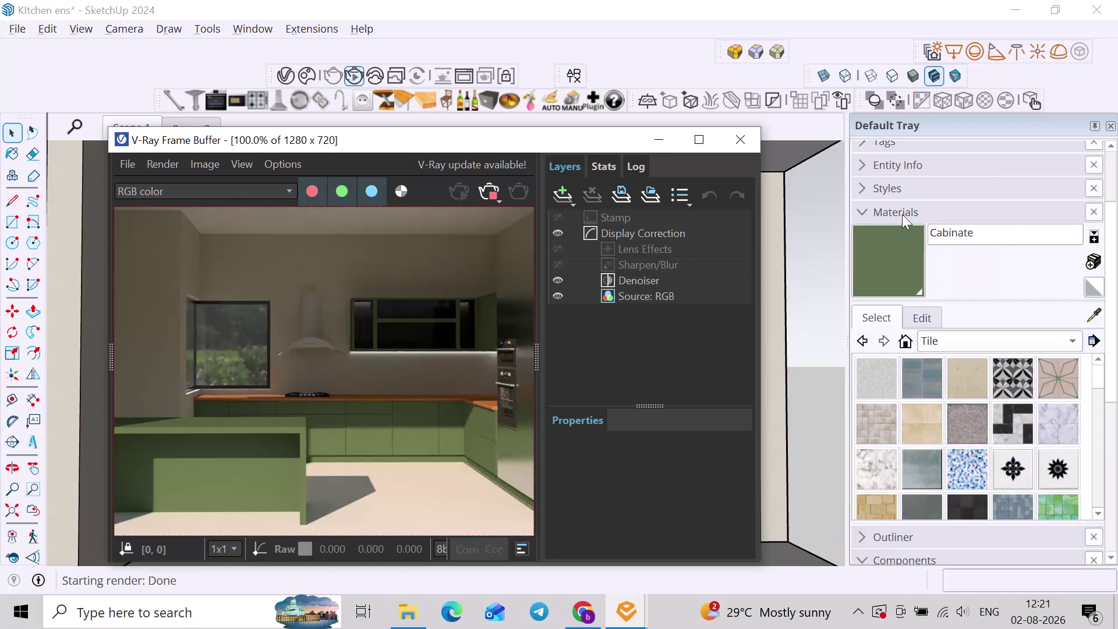
Close the V-Ray Frame Buffer and briefly check the HDRI website.
click(496, 199)
click(733, 146)
click(829, 243)
scroll(down, 3)
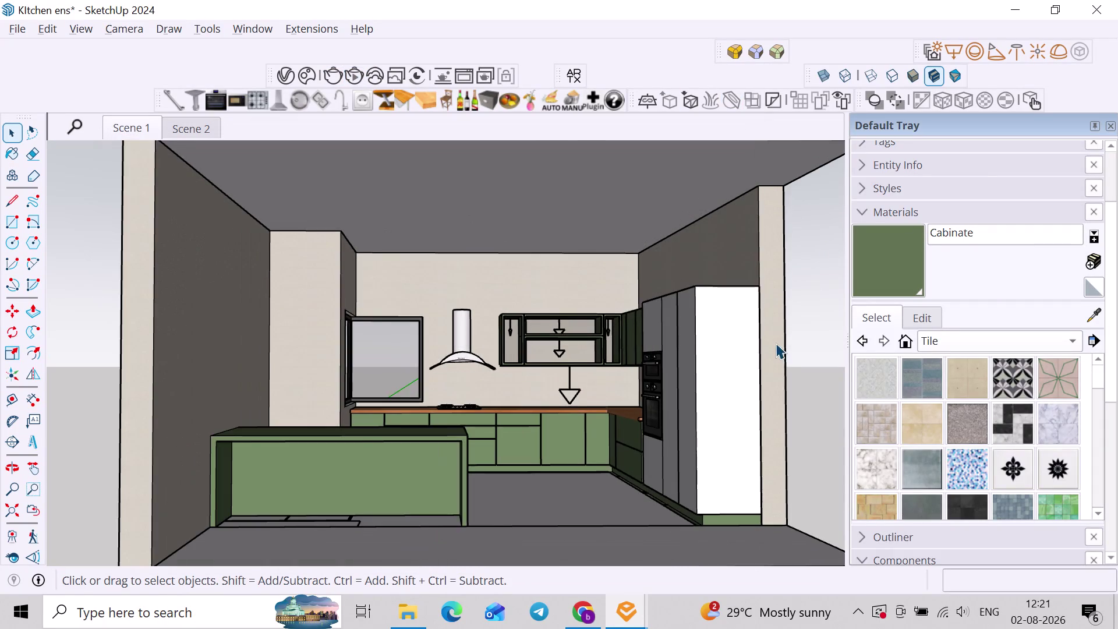
middle_drag(776, 343, 735, 360)
key(alt+Tab)
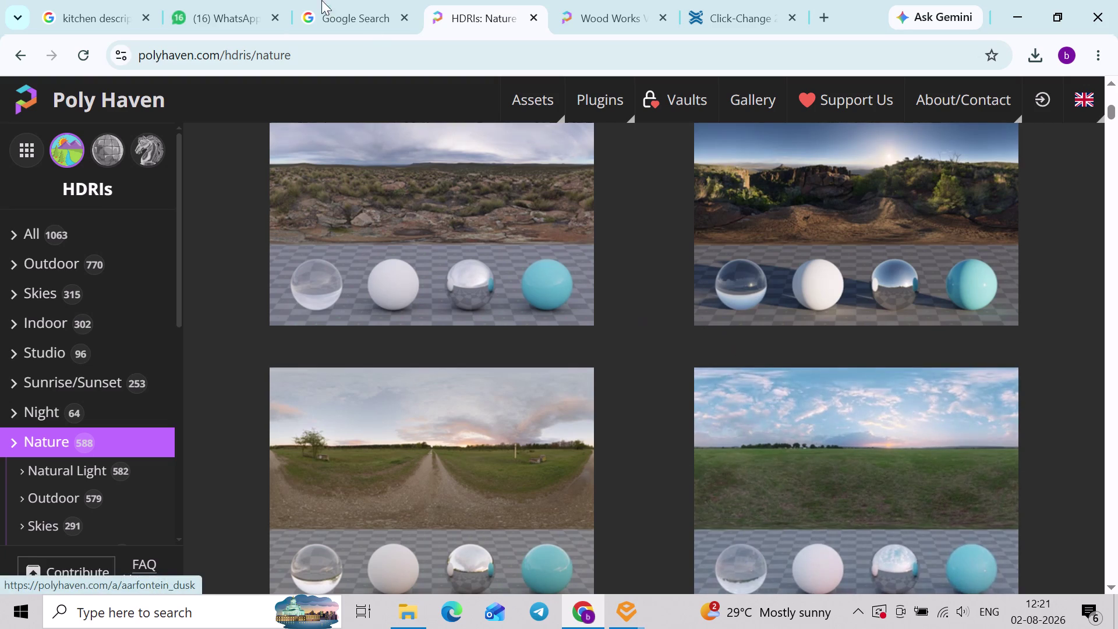
click(338, 6)
key(alt+Tab)
scroll(down, 3)
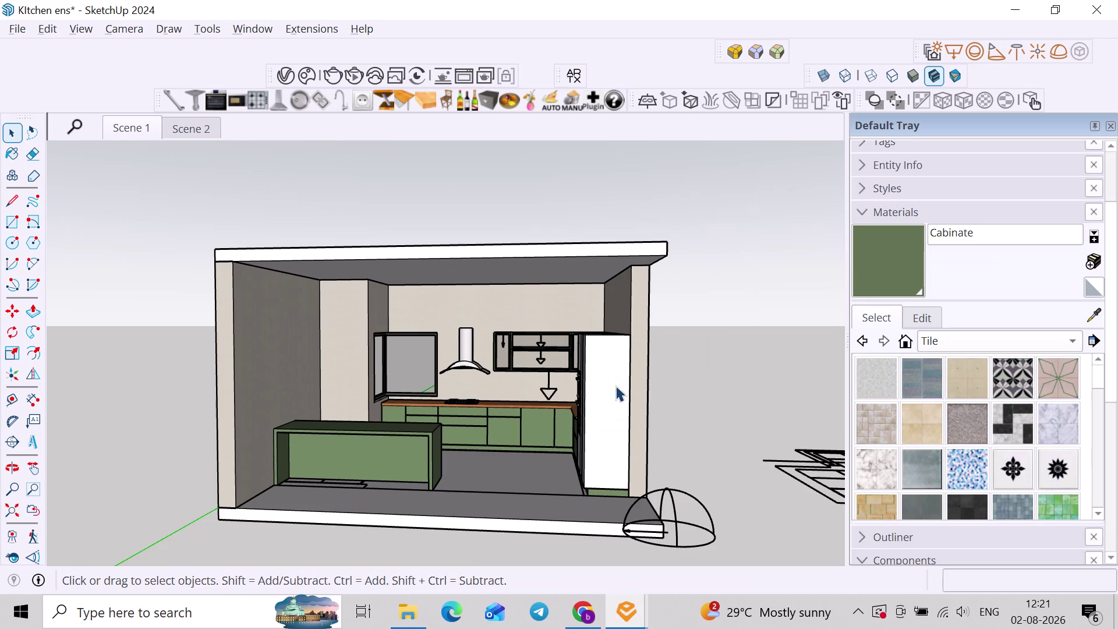
Orbit and pan to frame the whole kitchen together with the dome light.
click(717, 382)
middle_drag(717, 423, 685, 455)
scroll(up, 3)
middle_drag(648, 519, 671, 379)
scroll(up, 3)
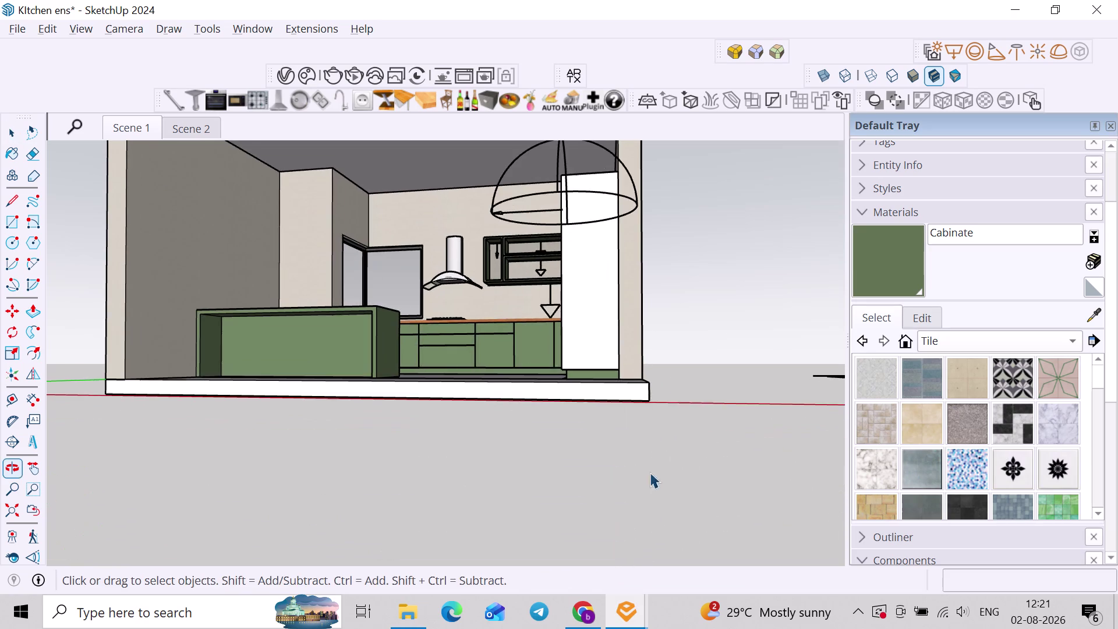
middle_drag(600, 345, 670, 417)
scroll(down, 3)
middle_drag(723, 441, 571, 375)
click(598, 432)
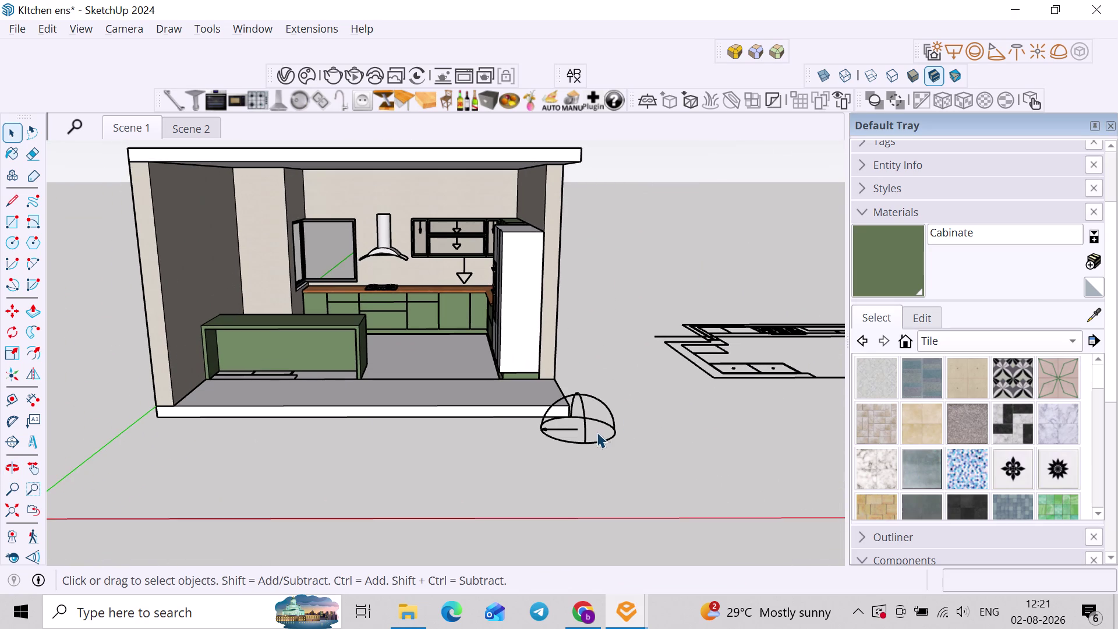
Move the dome light to the model origin, then deselect it.
click(572, 440)
key(m)
click(548, 441)
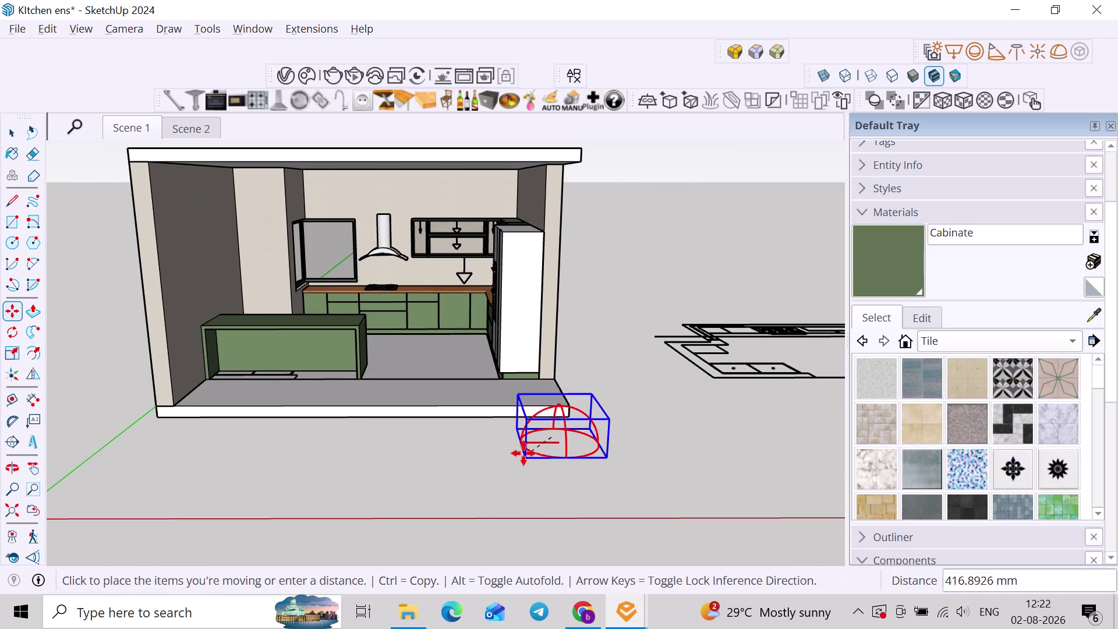
middle_drag(523, 453, 783, 356)
click(242, 431)
key(space)
click(362, 424)
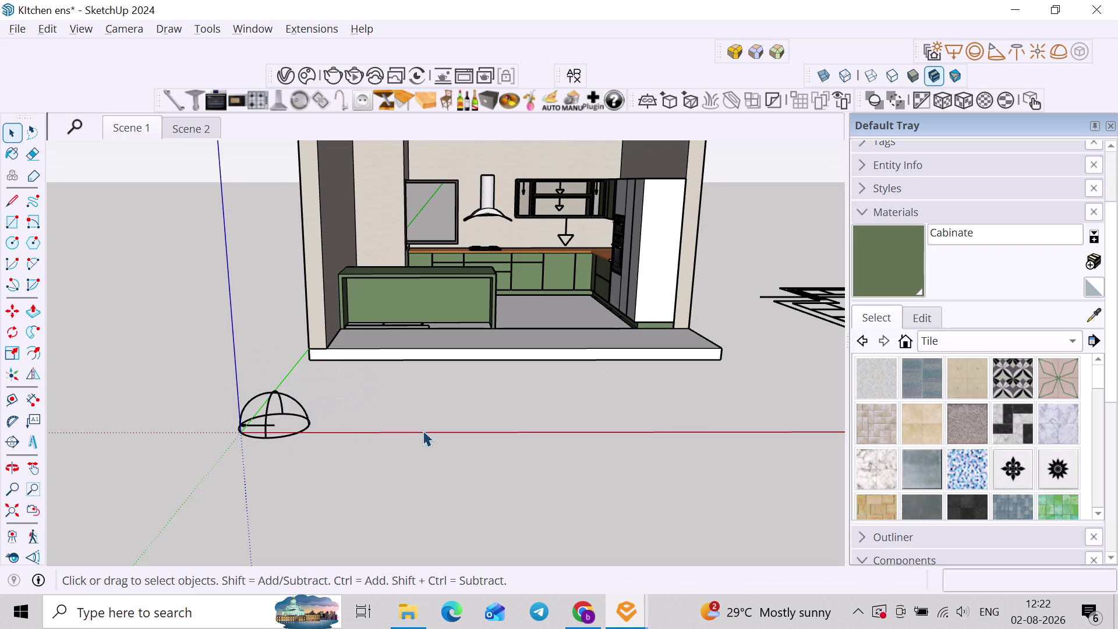
middle_drag(423, 429, 327, 378)
middle_drag(390, 382, 402, 483)
middle_drag(379, 461, 385, 475)
scroll(up, 3)
middle_drag(325, 428, 353, 425)
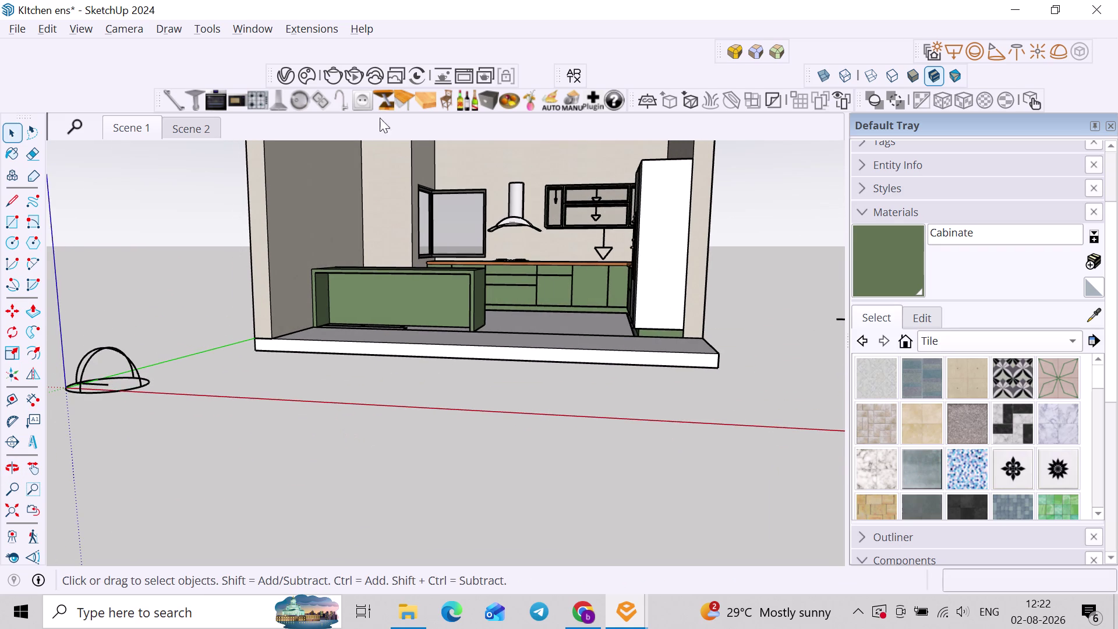
Insert a bar stool component beside the green island.
click(445, 103)
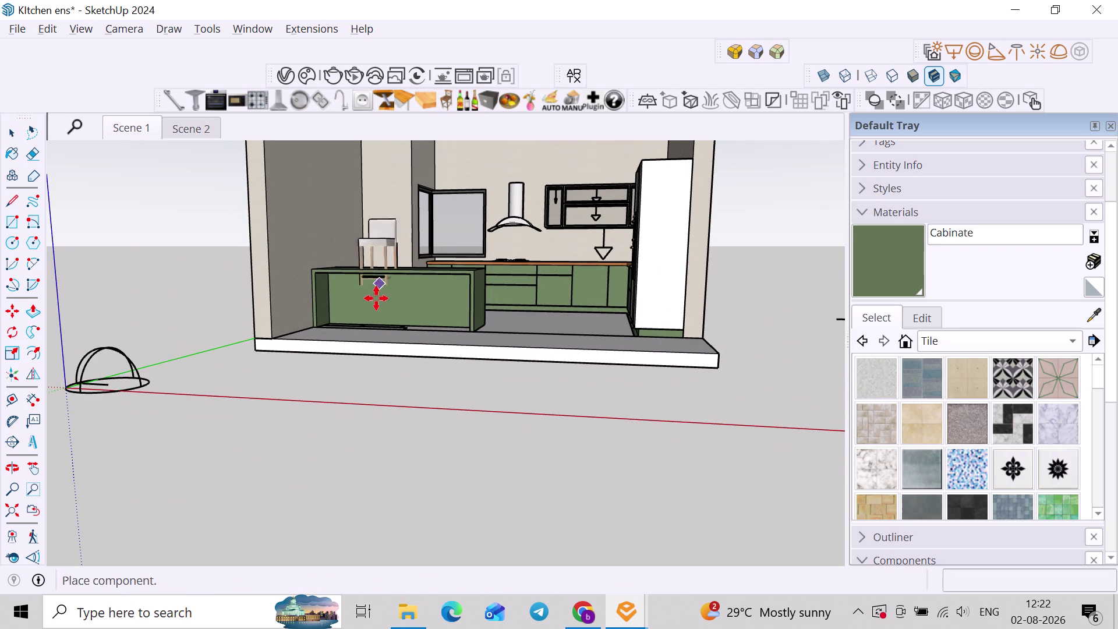
scroll(up, 3)
click(358, 337)
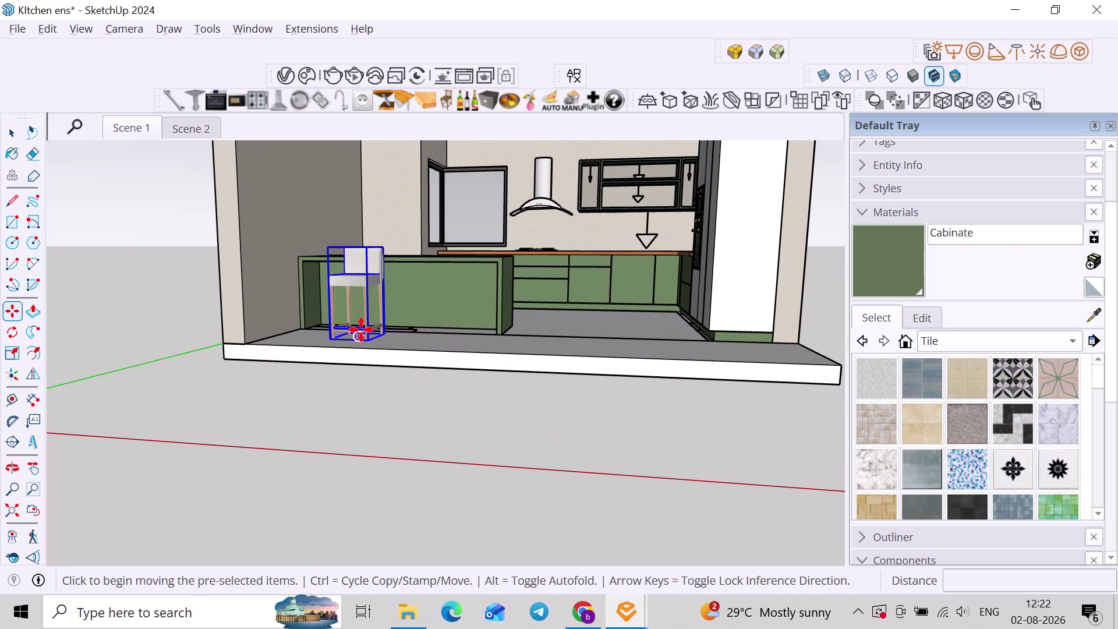
key(space)
click(443, 95)
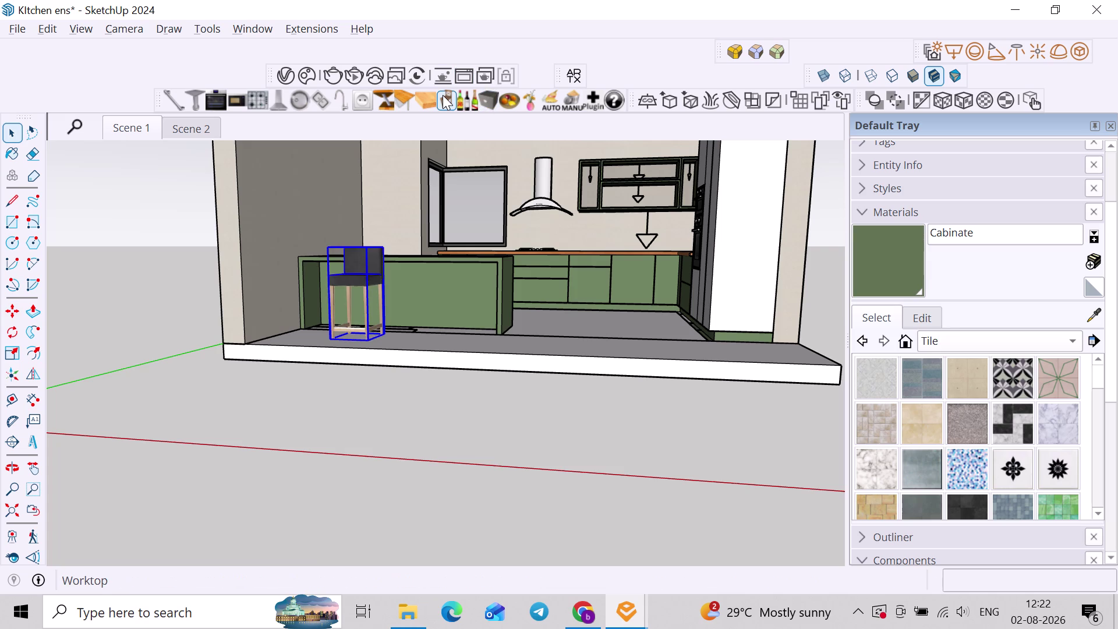
Cycle through stool designs with the variation plugin until the wooden stool appears.
click(443, 95)
click(443, 95)
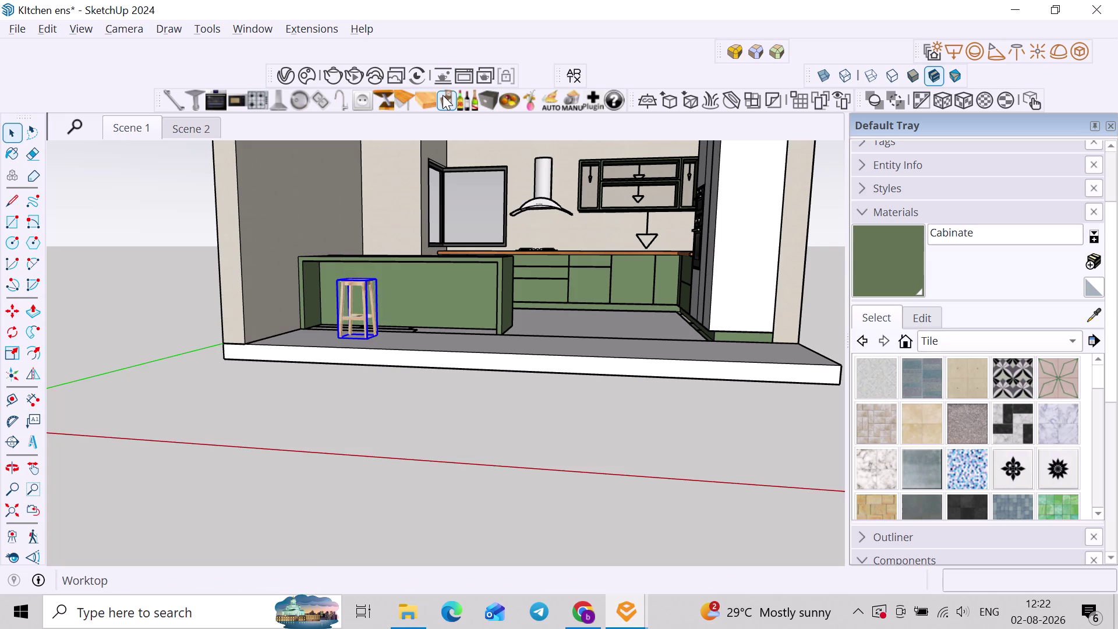
click(443, 95)
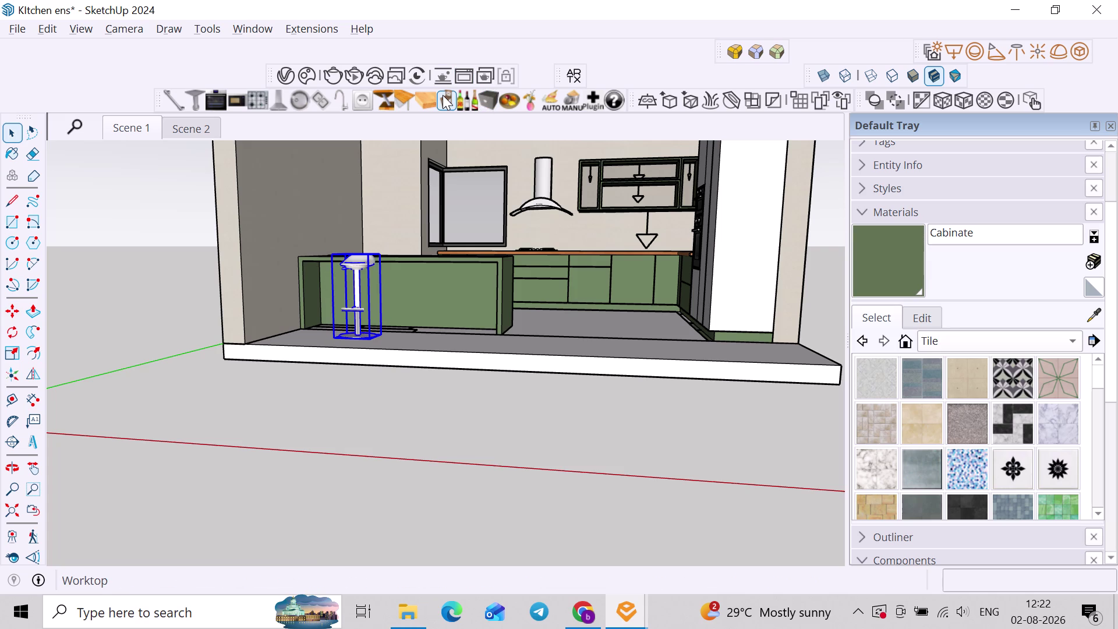
click(443, 95)
click(442, 95)
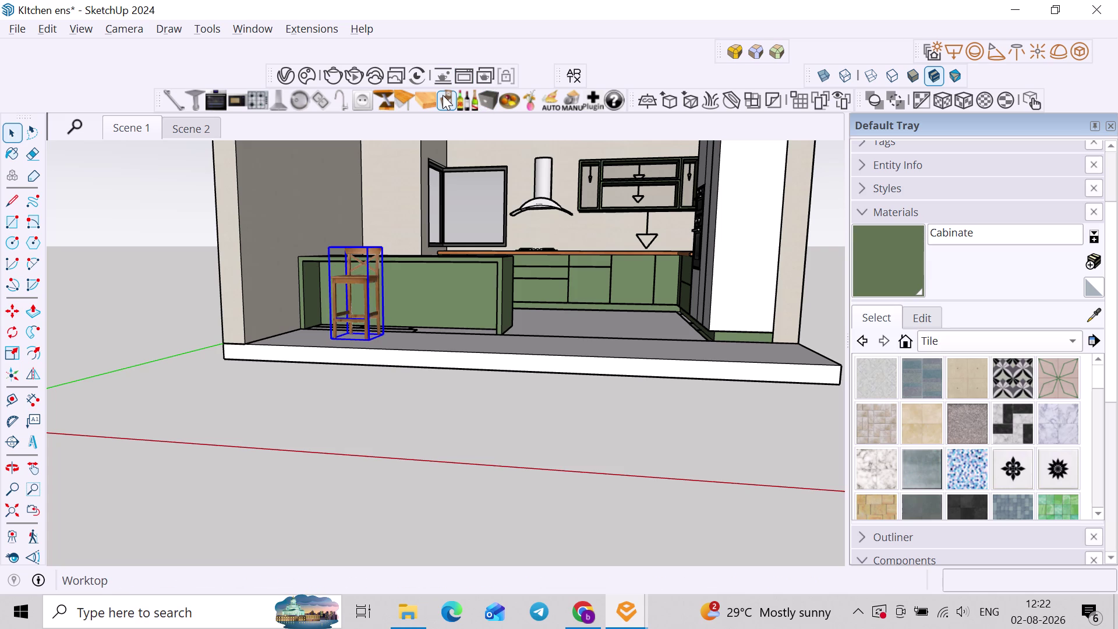
click(443, 95)
click(442, 95)
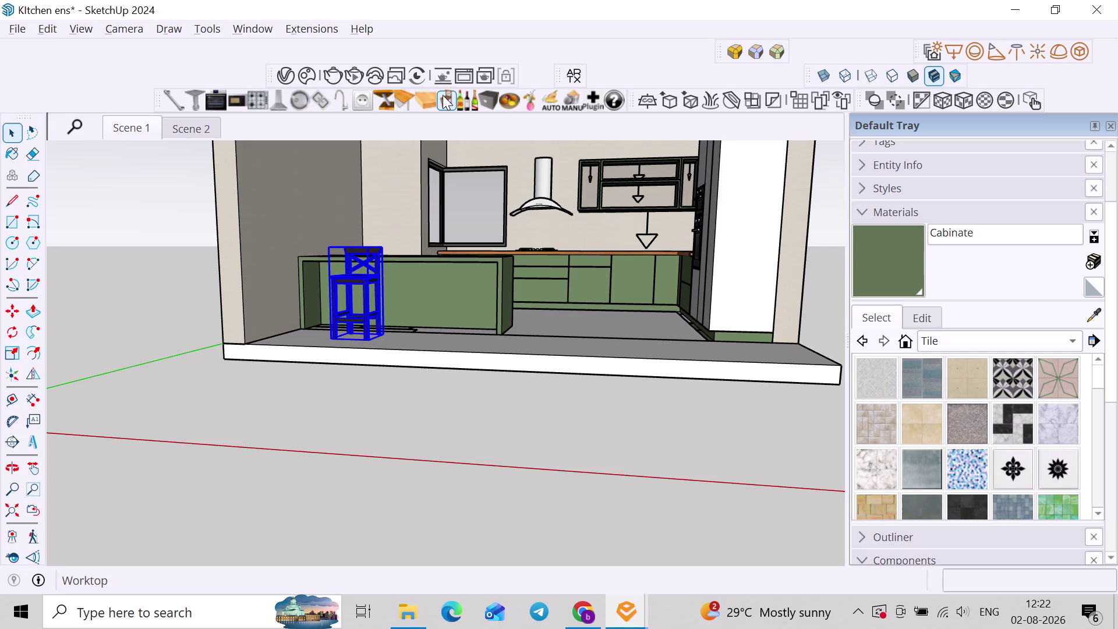
click(442, 95)
click(443, 94)
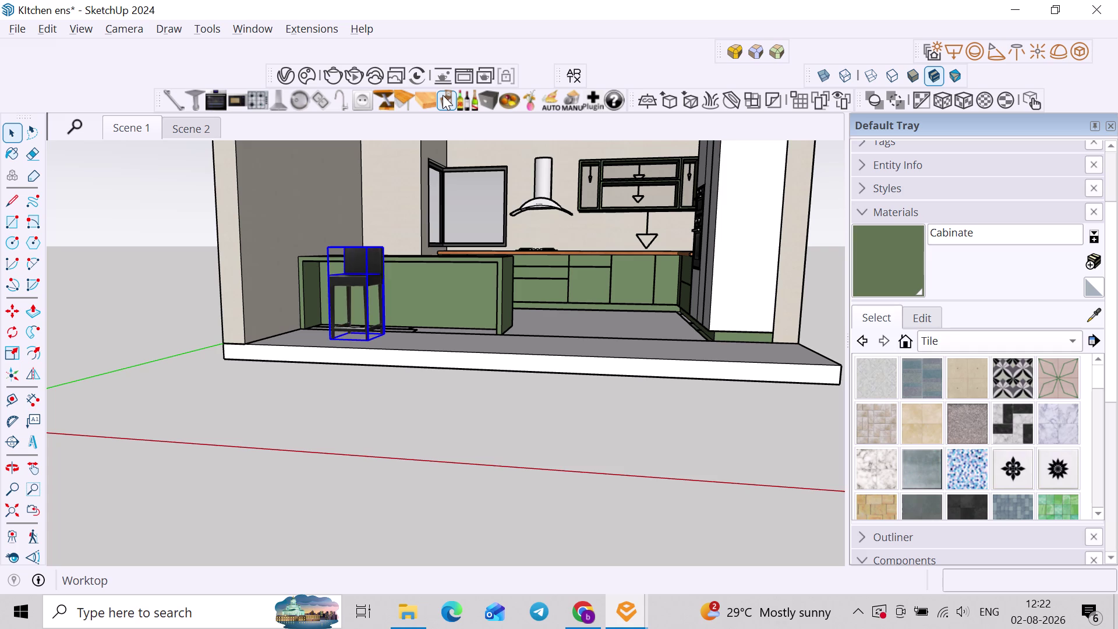
click(443, 95)
click(442, 95)
click(443, 95)
click(443, 95)
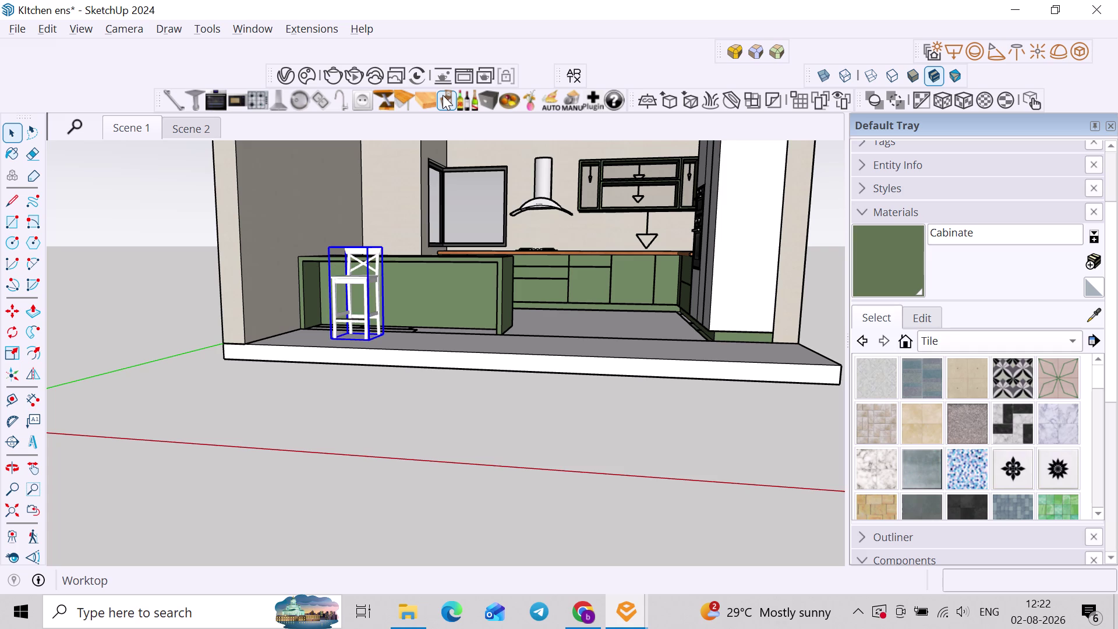
middle_drag(450, 157, 440, 190)
scroll(up, 3)
key(space)
Zoom in on the stool and try setting a rotation pivot, then cancel.
click(144, 300)
scroll(up, 3)
click(306, 306)
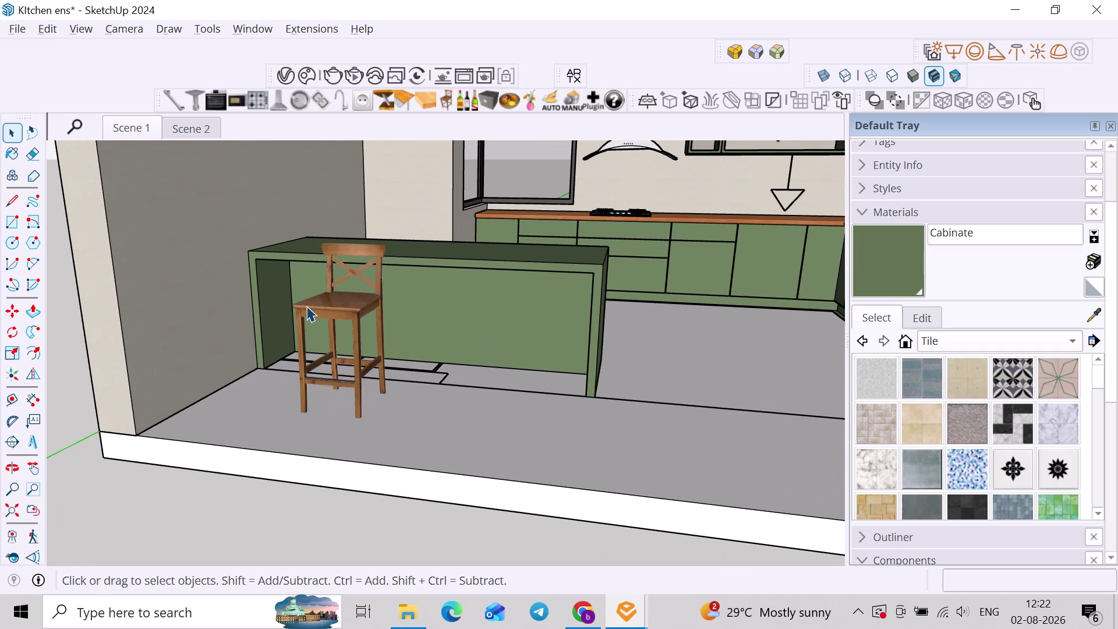
middle_drag(342, 323, 361, 341)
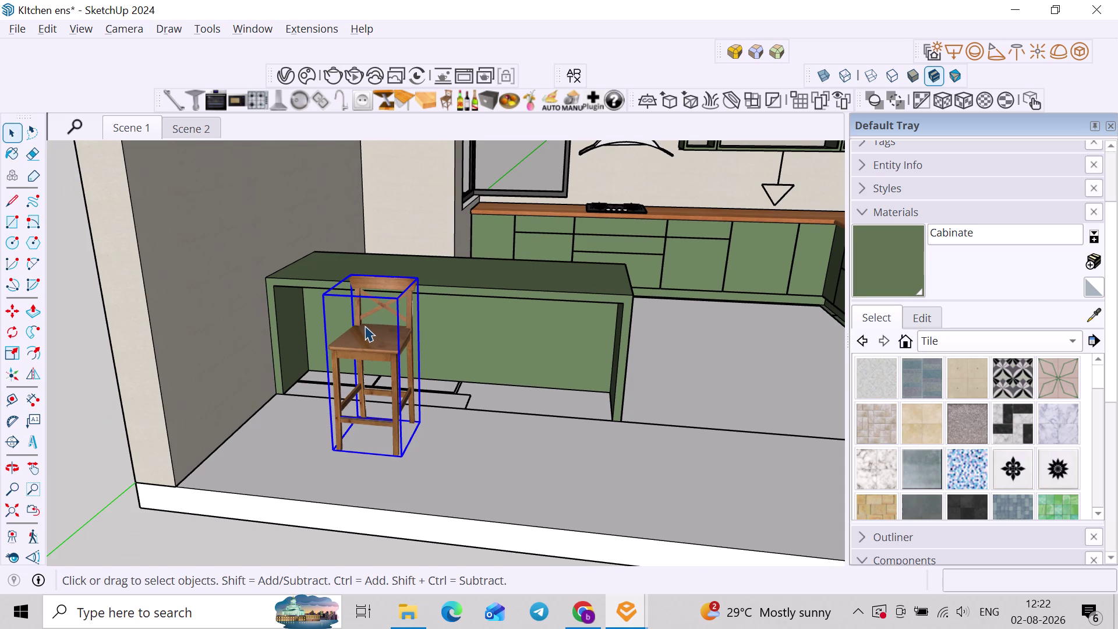
key(q)
key(Up)
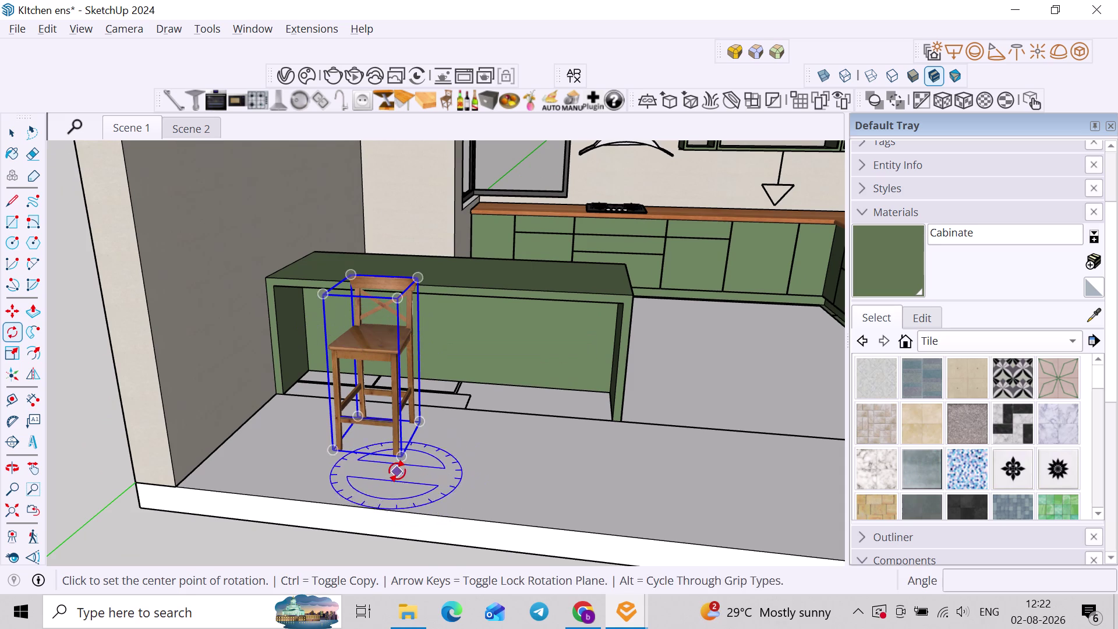
click(398, 470)
click(343, 466)
key(Escape)
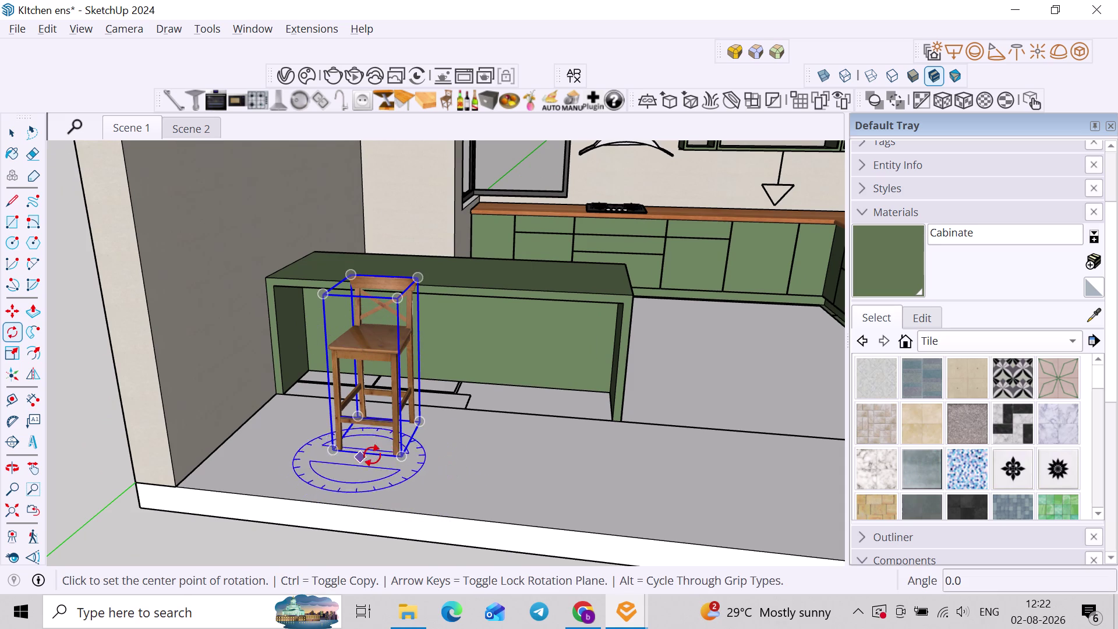
Rotate the stool 180 degrees about its base to face the island.
key(Up)
click(396, 454)
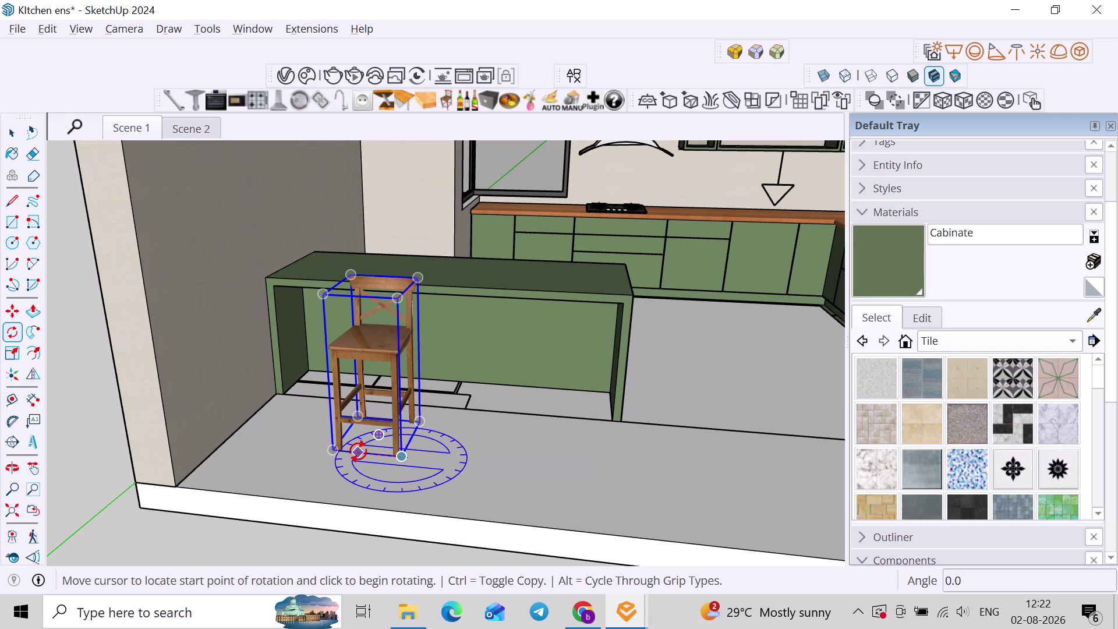
click(358, 452)
key(1)
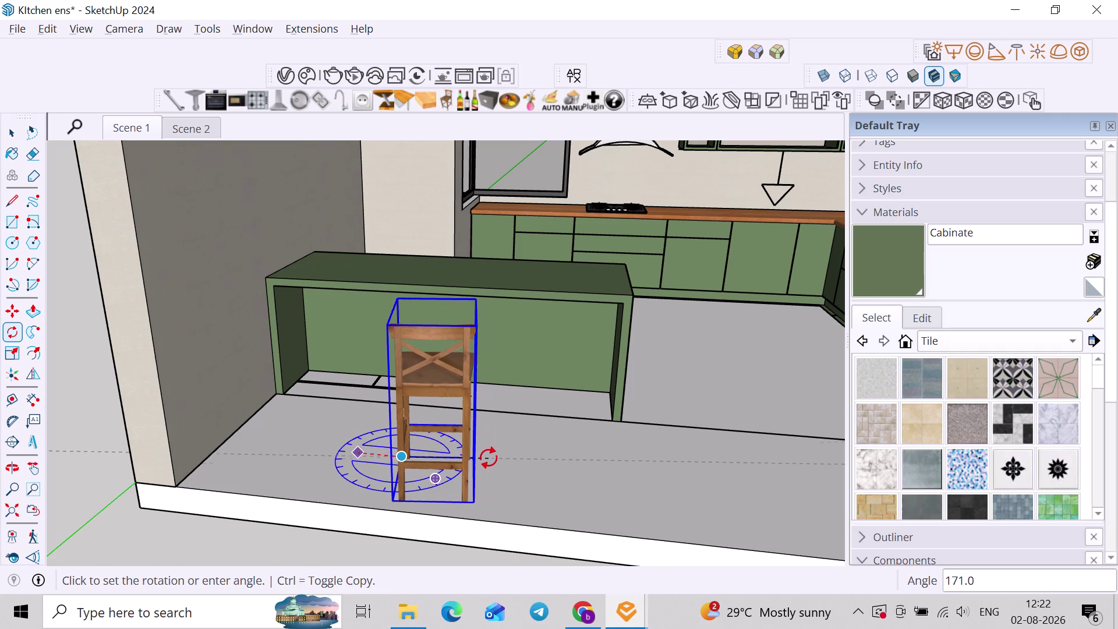
key(8)
key(0)
key(Return)
key(space)
scroll(up, 3)
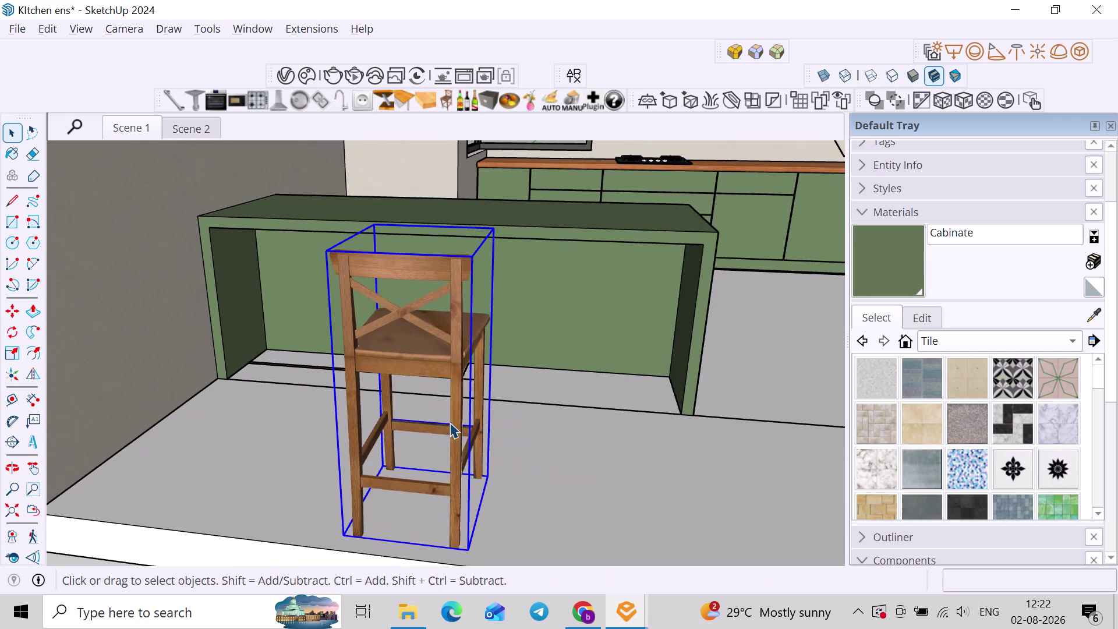
middle_drag(450, 423, 406, 427)
scroll(up, 3)
Move the stool to the island's left end.
key(m)
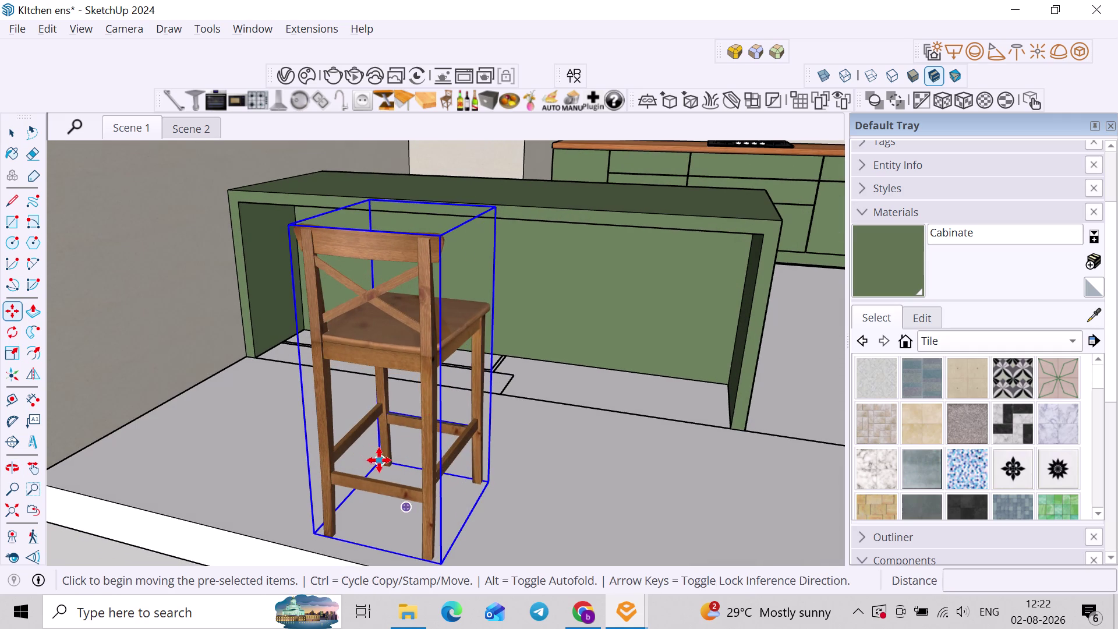
click(380, 460)
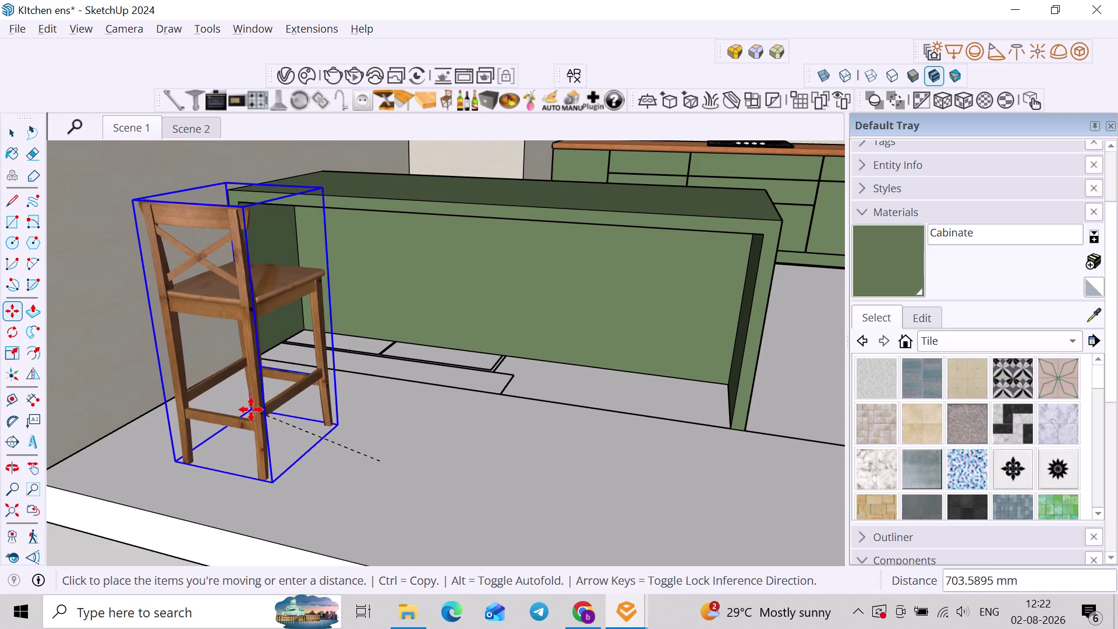
click(232, 424)
middle_drag(316, 392, 228, 419)
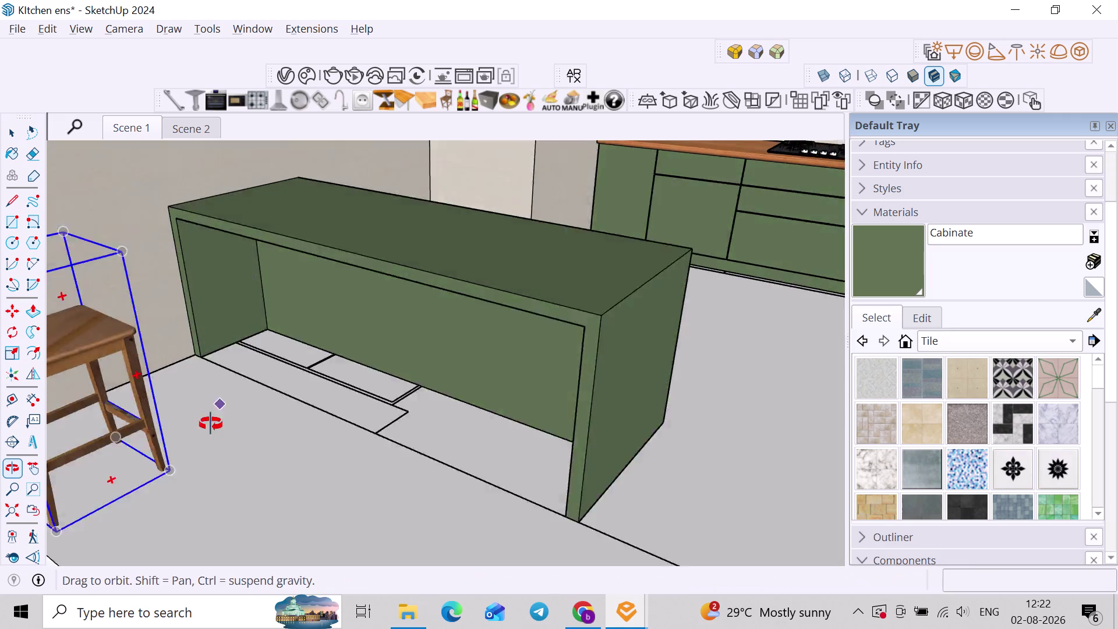
middle_drag(228, 418, 174, 434)
middle_drag(178, 422, 402, 395)
middle_drag(331, 406, 285, 428)
scroll(up, 3)
middle_drag(259, 379, 326, 355)
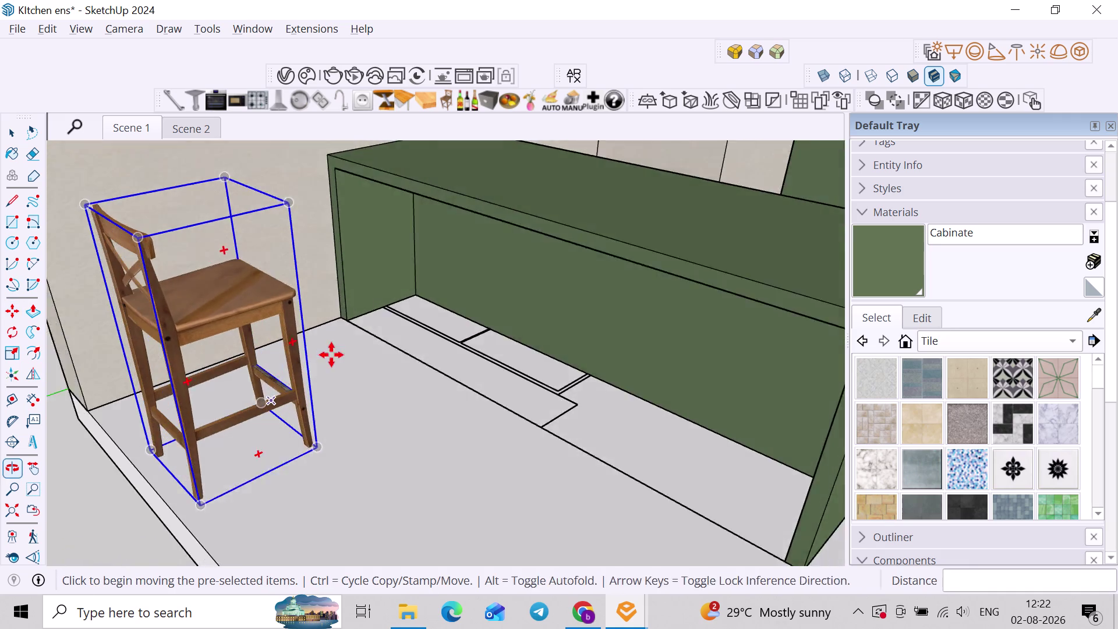
scroll(up, 3)
Reposition the stool closer to the island and clear the selection.
click(250, 409)
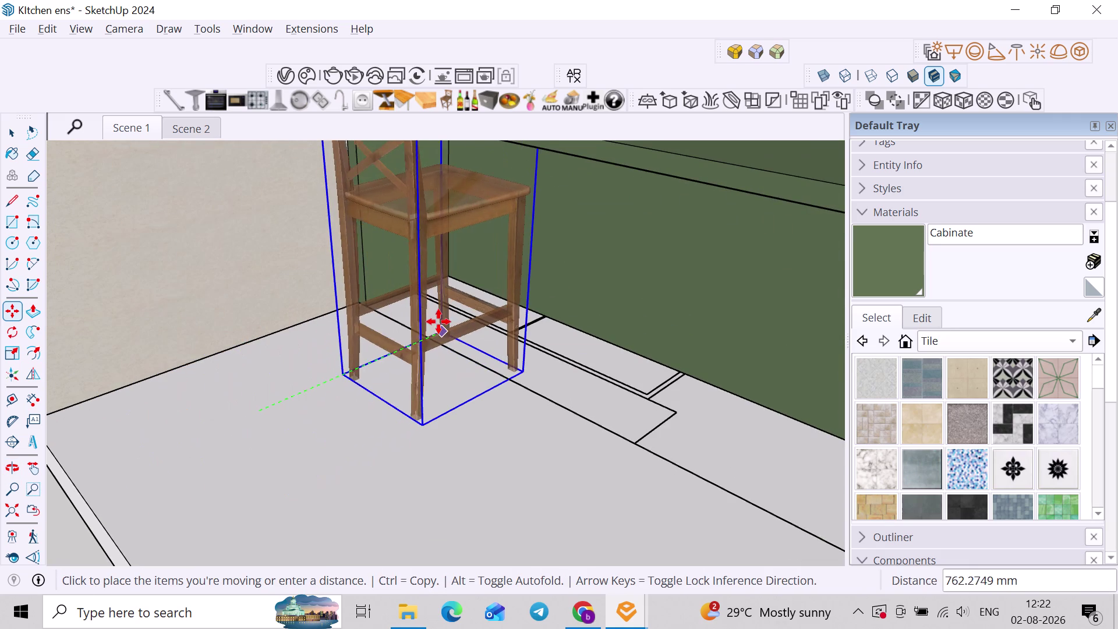
click(451, 322)
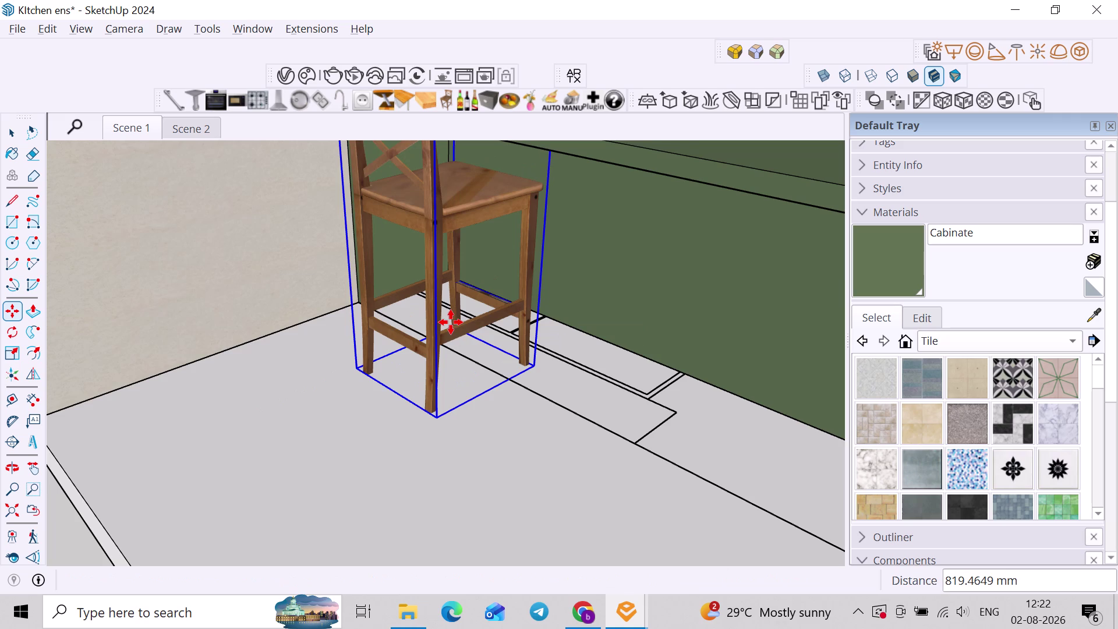
scroll(down, 3)
middle_drag(450, 337, 541, 346)
key(space)
click(552, 389)
middle_drag(514, 344, 442, 382)
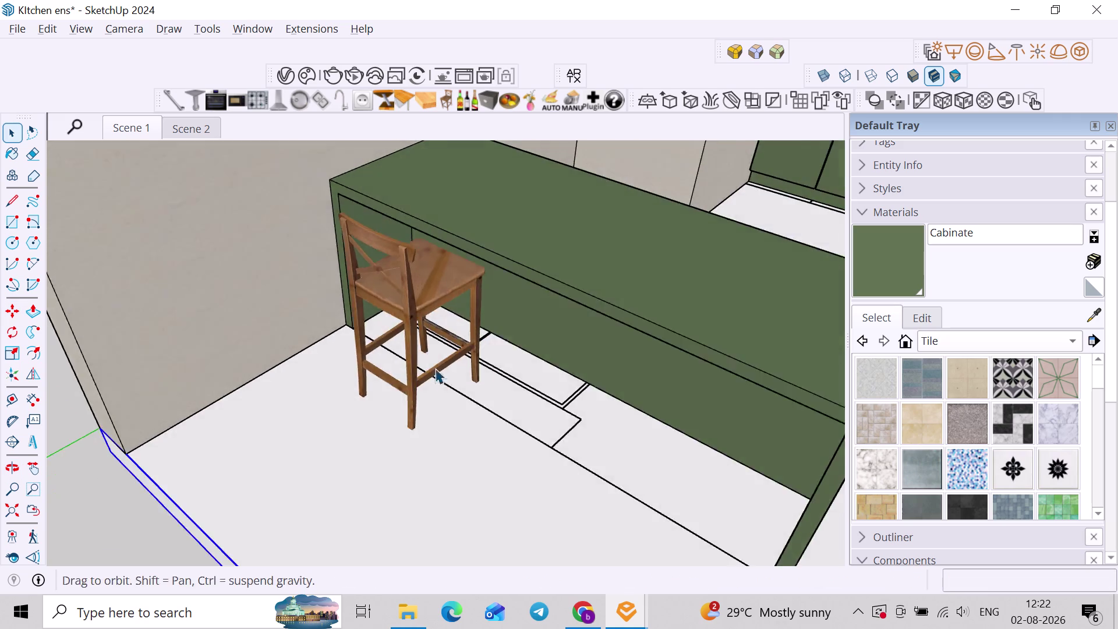
middle_drag(417, 341, 502, 304)
scroll(up, 3)
Adjust the stool until it sits flush against the island end.
click(460, 293)
key(m)
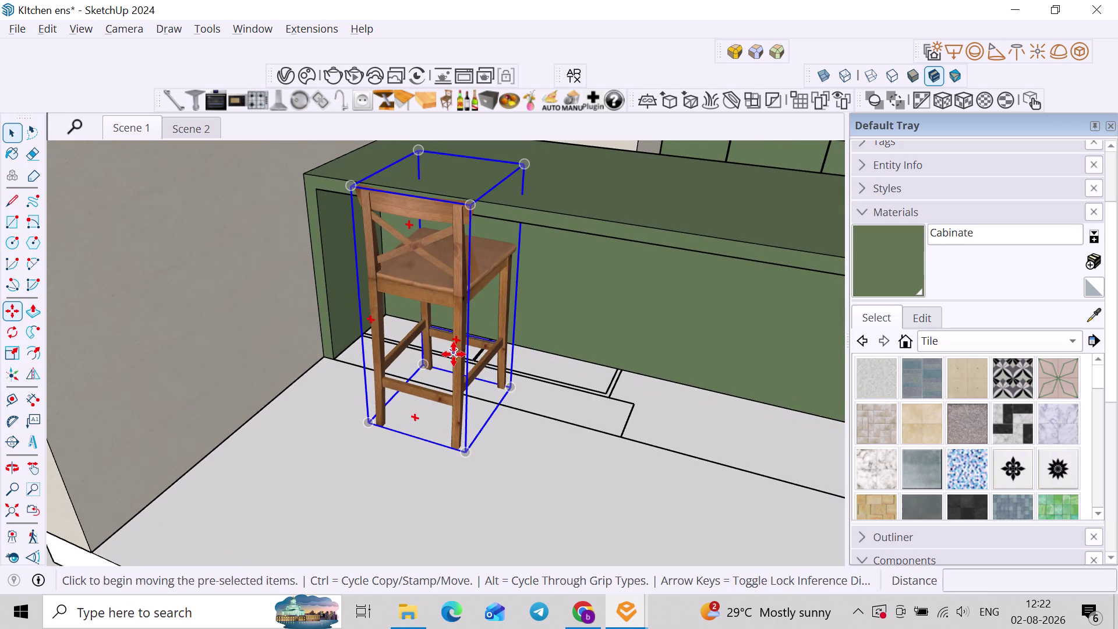
click(454, 354)
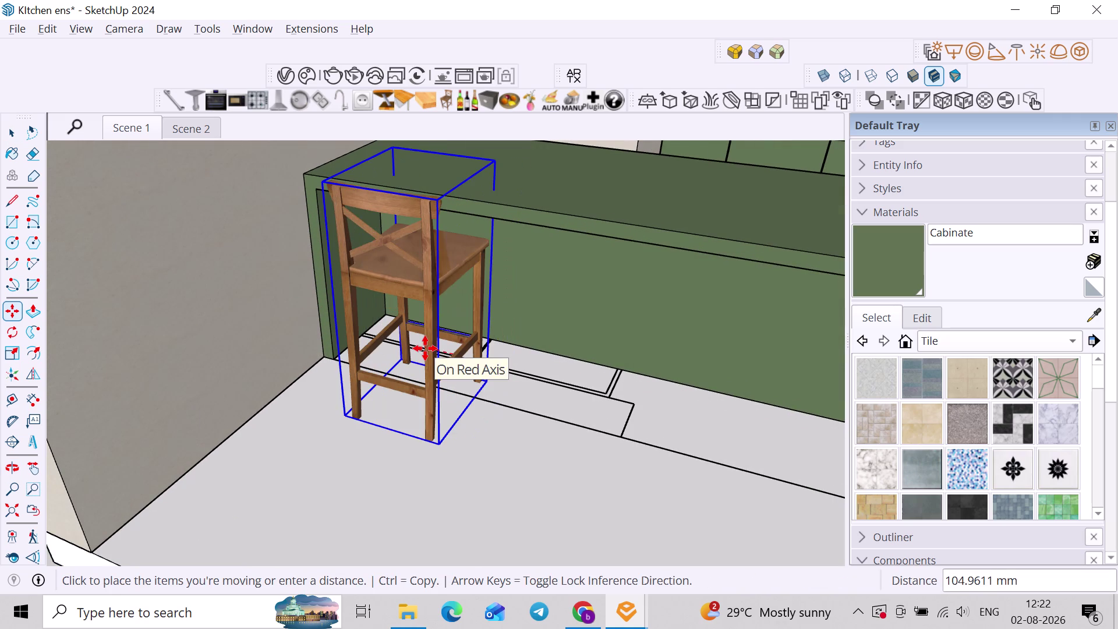
click(415, 346)
middle_drag(433, 349, 493, 311)
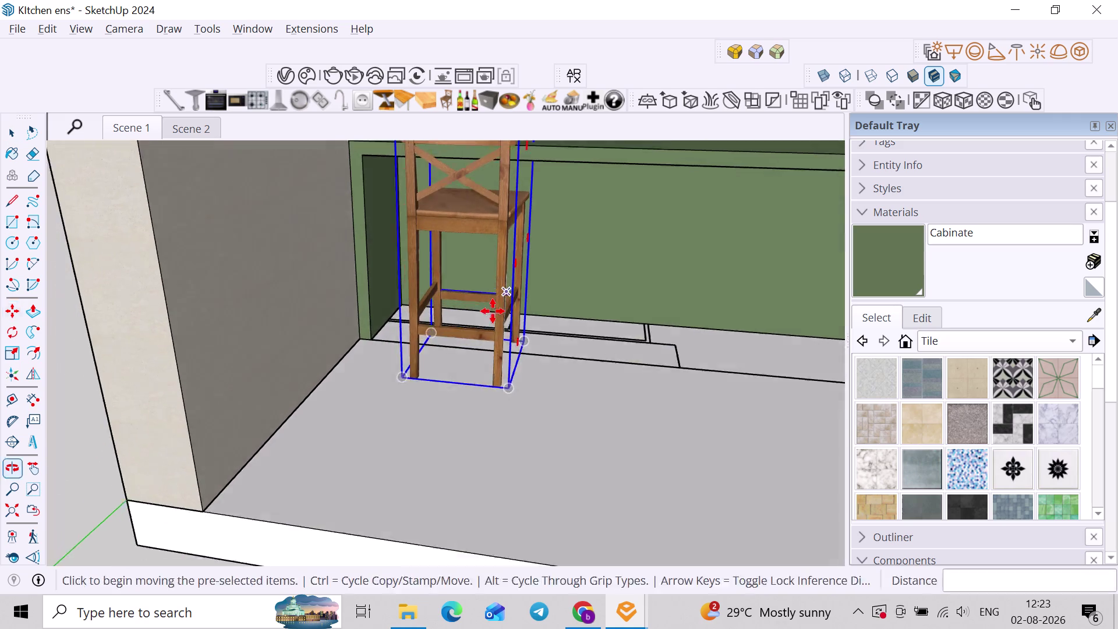
key(space)
click(506, 363)
click(494, 332)
middle_drag(513, 326, 439, 318)
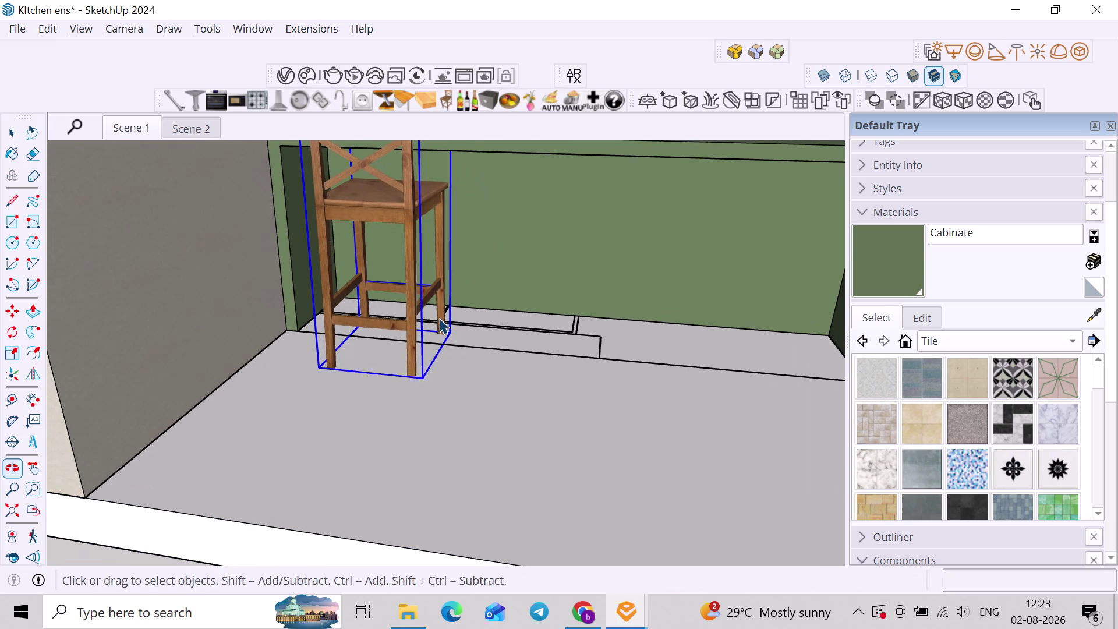
key(m)
click(441, 327)
scroll(down, 3)
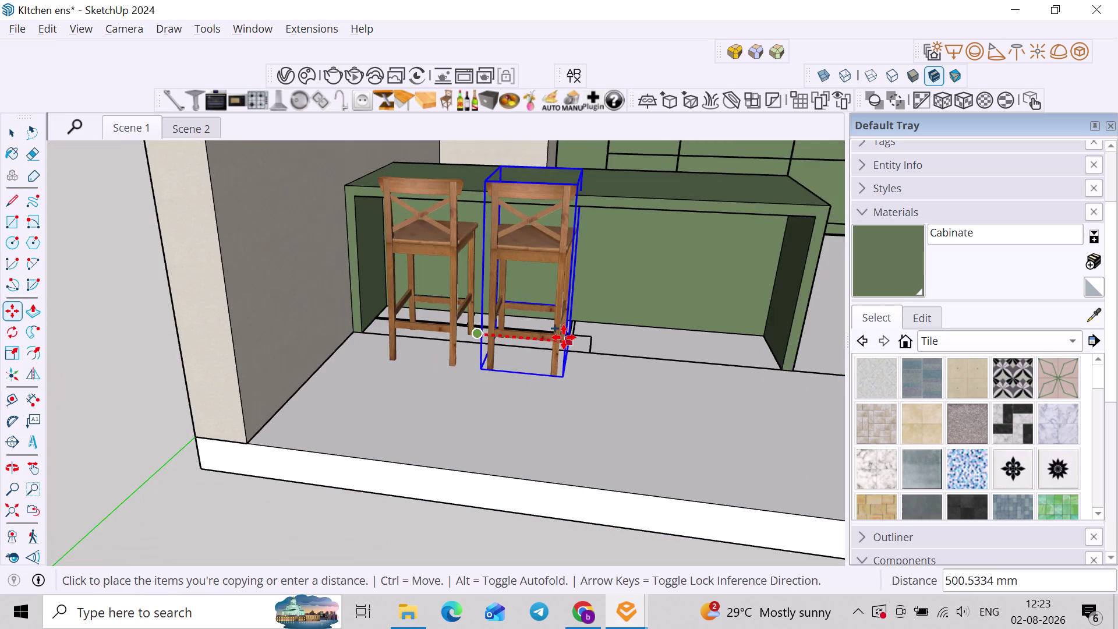
middle_drag(564, 338, 522, 343)
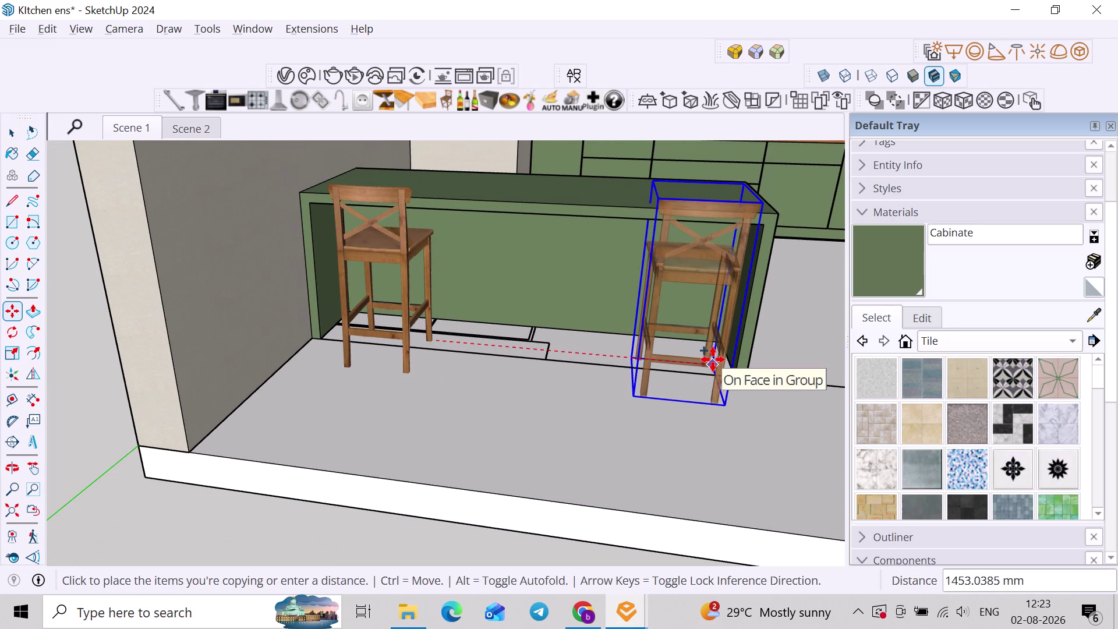
key(Escape)
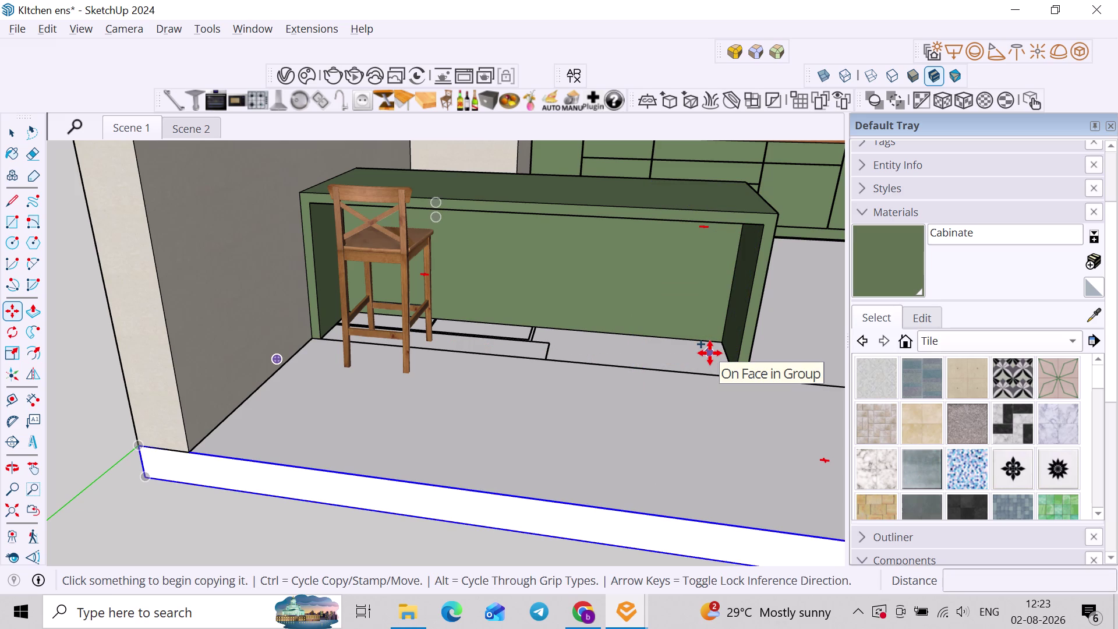
middle_click(710, 353)
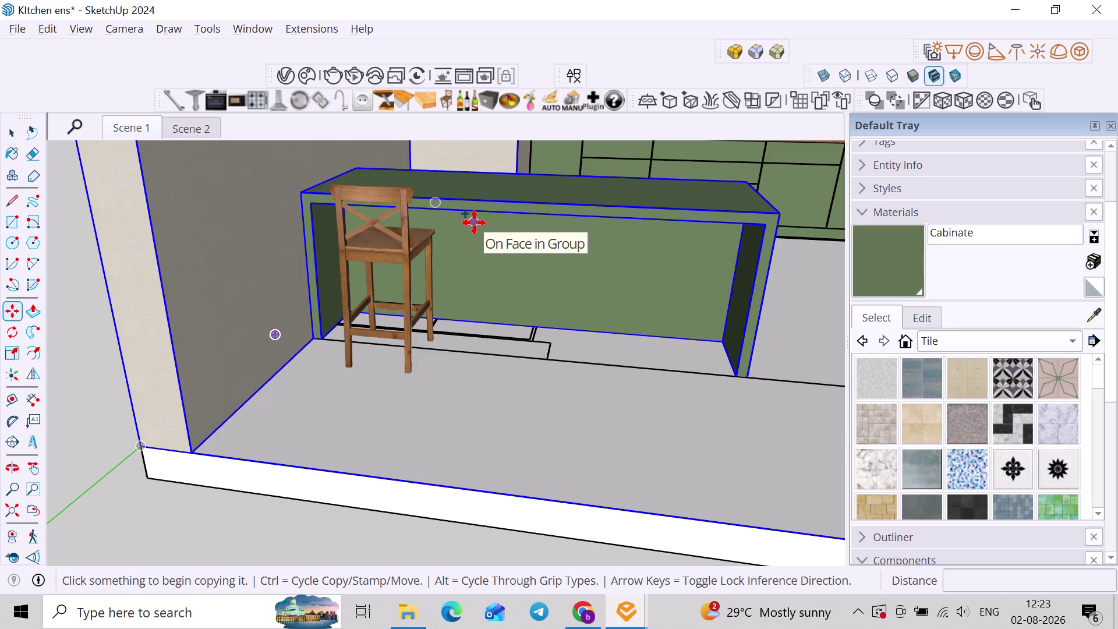
scroll(up, 3)
key(space)
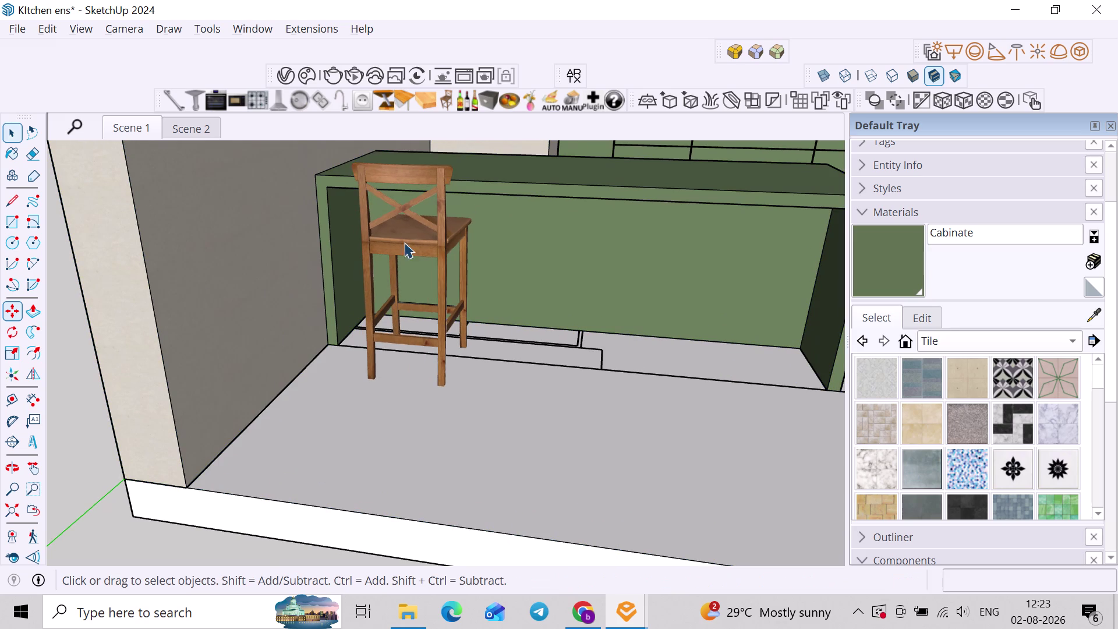
Nudge the stool into its adjusted spot and reselect it.
click(409, 239)
key(m)
click(404, 240)
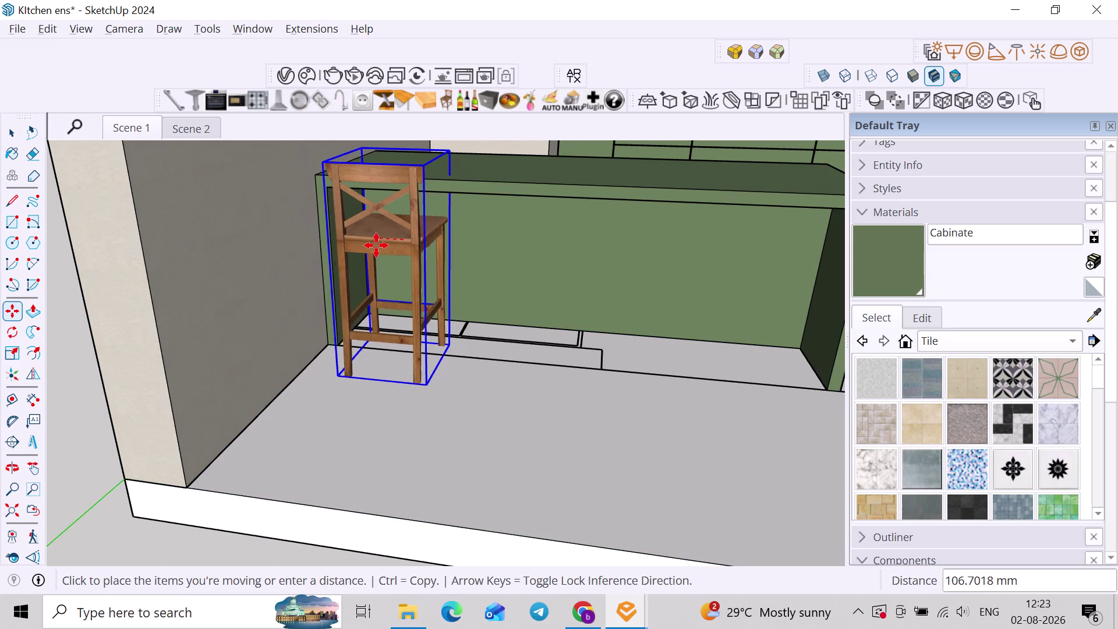
click(375, 244)
key(space)
click(470, 260)
click(389, 237)
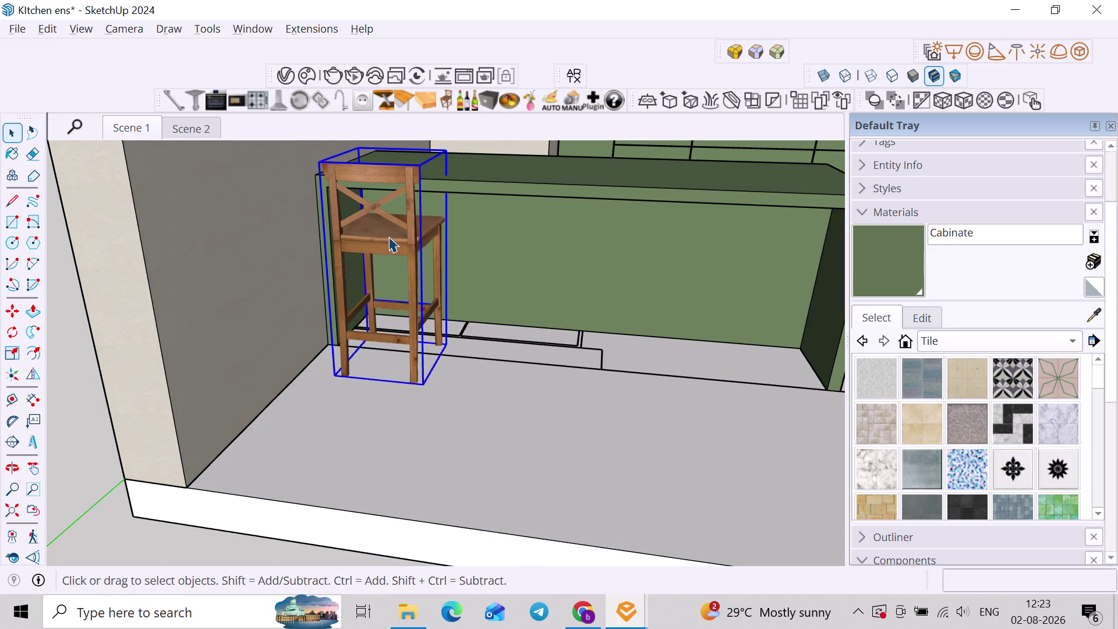
Copy the stool to the island's far end and divide with /2 for three stools.
key(m)
drag(388, 243, 395, 242)
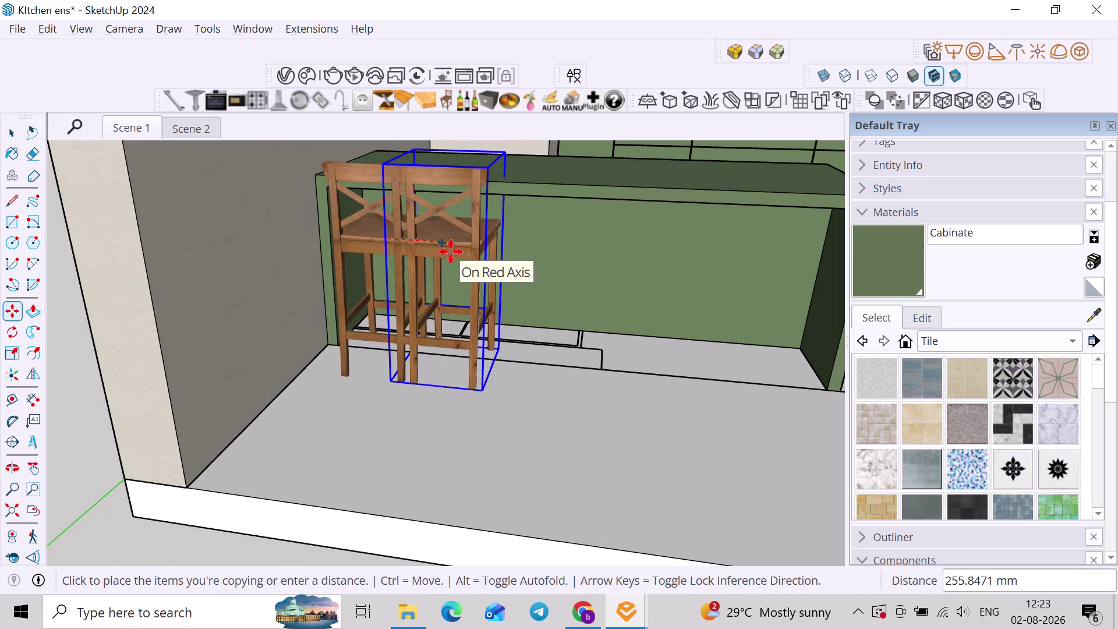
scroll(down, 3)
middle_drag(465, 262, 324, 272)
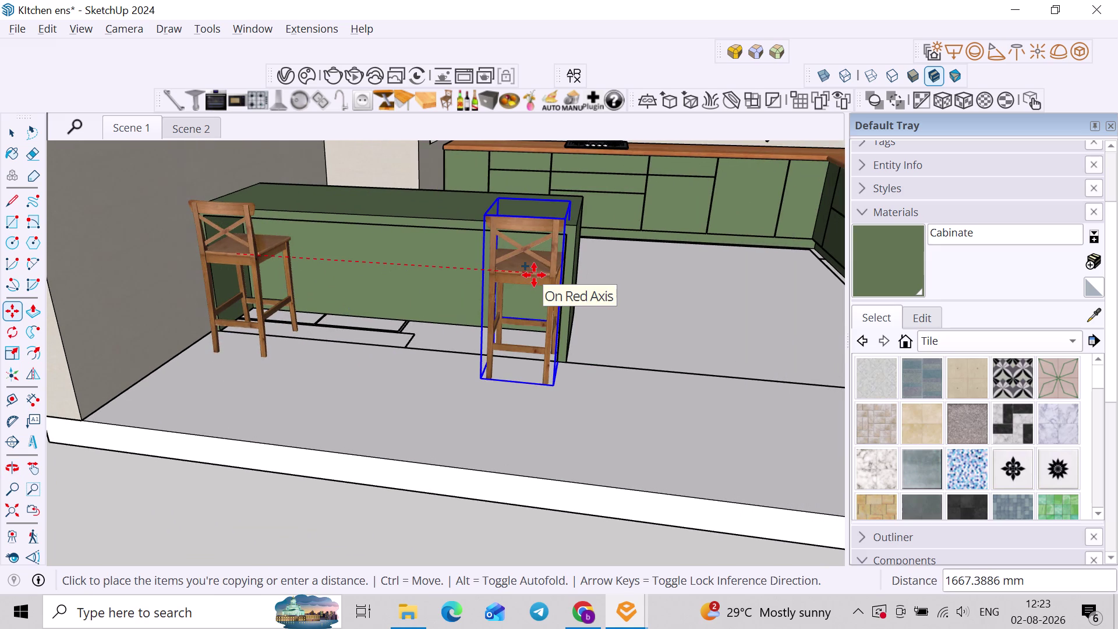
click(534, 275)
key(slash)
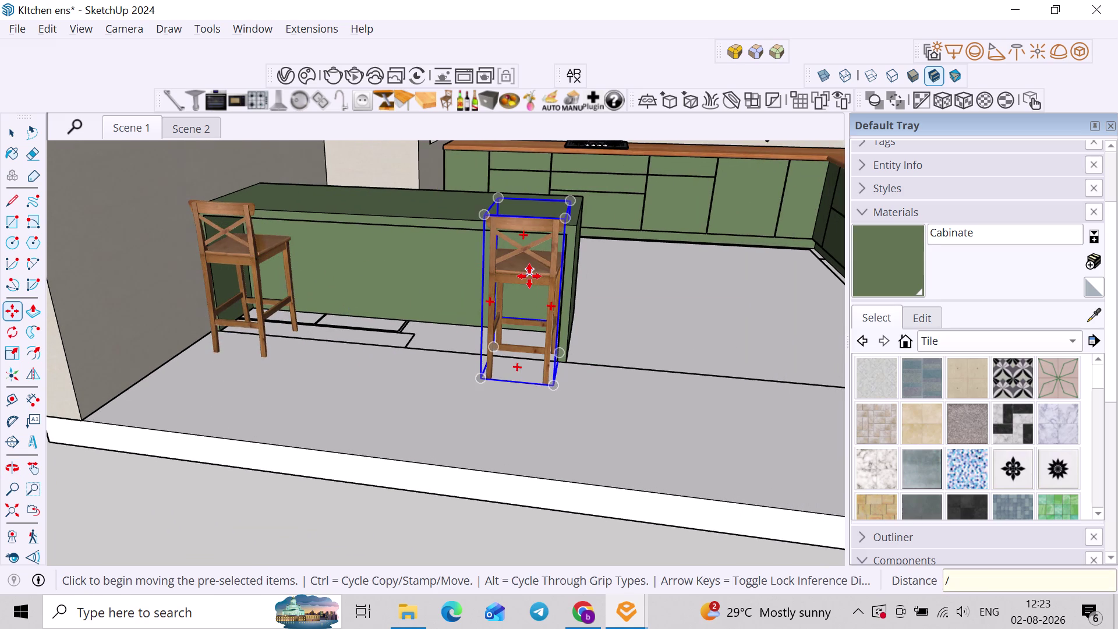
key(3)
key(Return)
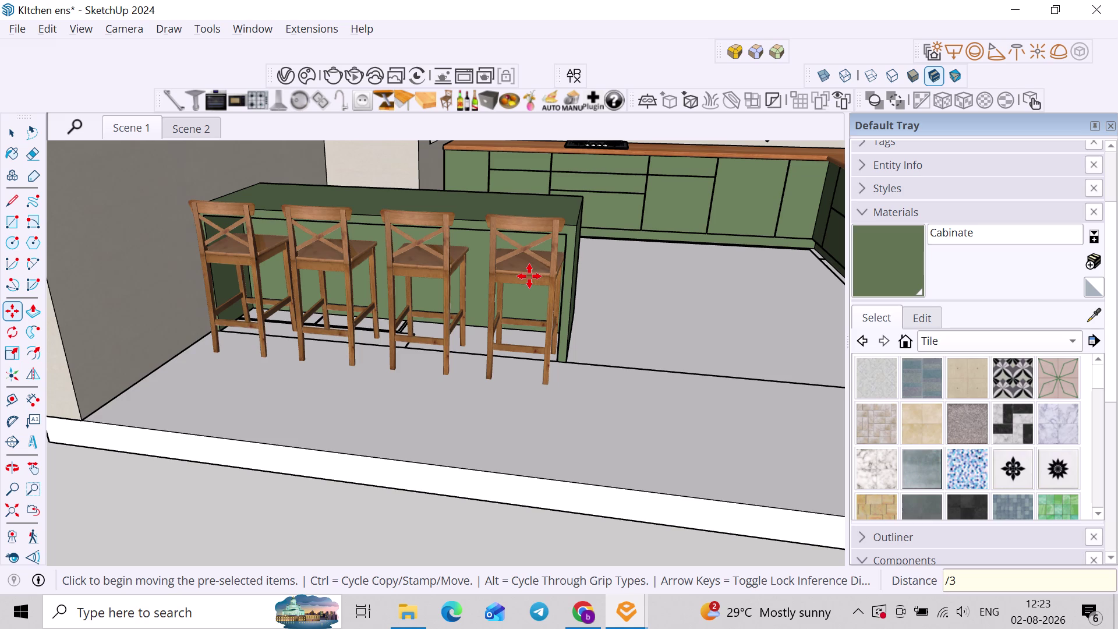
text(/2)
key(Return)
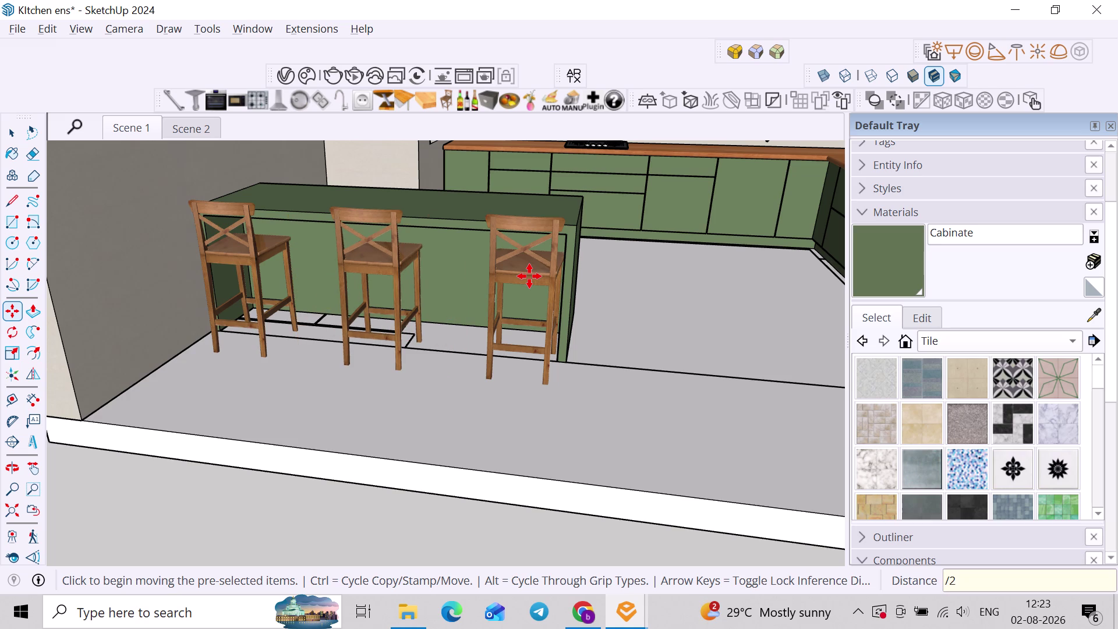
Clear the selection and orbit to view the three stools.
key(alt+Tab)
key(alt+Tab)
key(space)
click(652, 334)
middle_drag(634, 339, 553, 352)
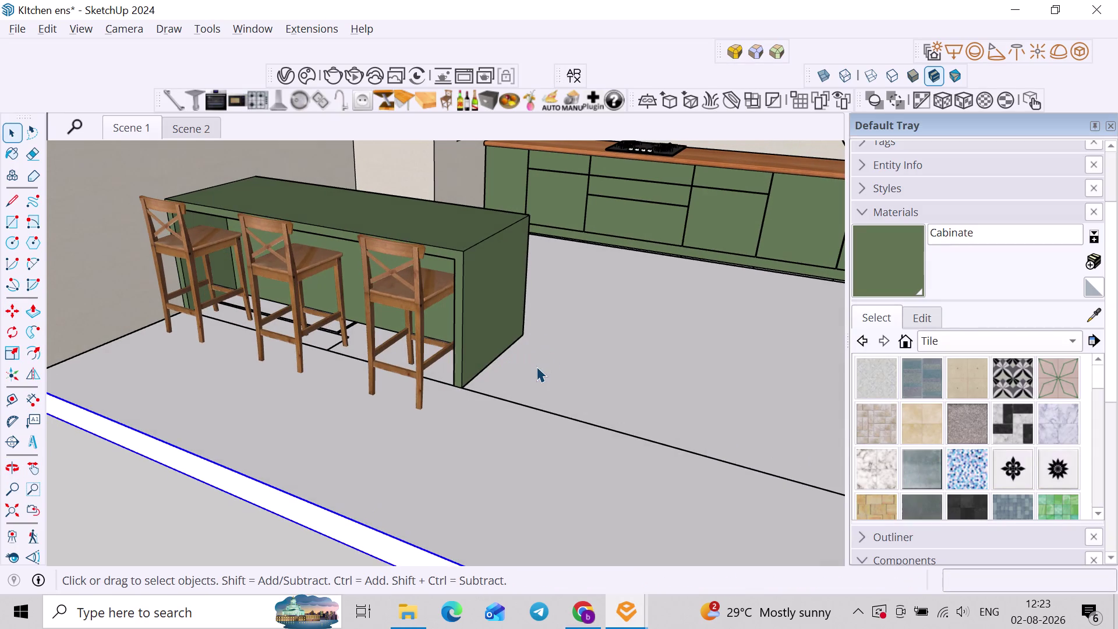
Orbit out to see the whole kitchen and face its front, clearing the selection.
scroll(down, 3)
middle_drag(558, 369, 580, 357)
scroll(down, 3)
middle_drag(557, 407, 658, 364)
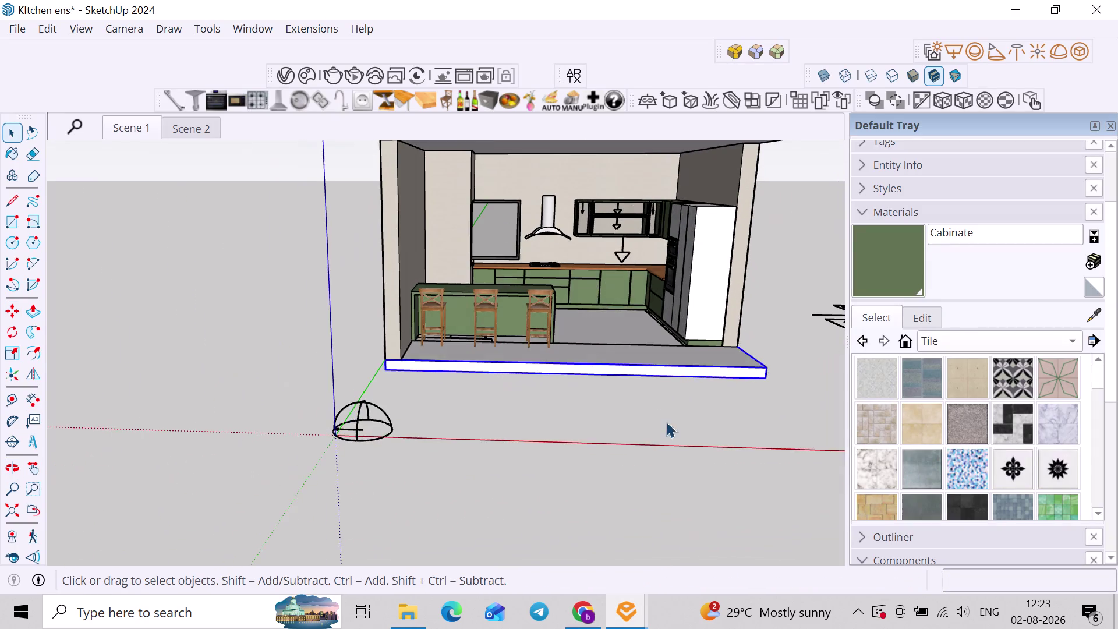
click(663, 479)
scroll(up, 3)
middle_drag(661, 301, 580, 355)
middle_drag(576, 360, 652, 307)
middle_drag(645, 303, 489, 397)
middle_drag(474, 405, 517, 340)
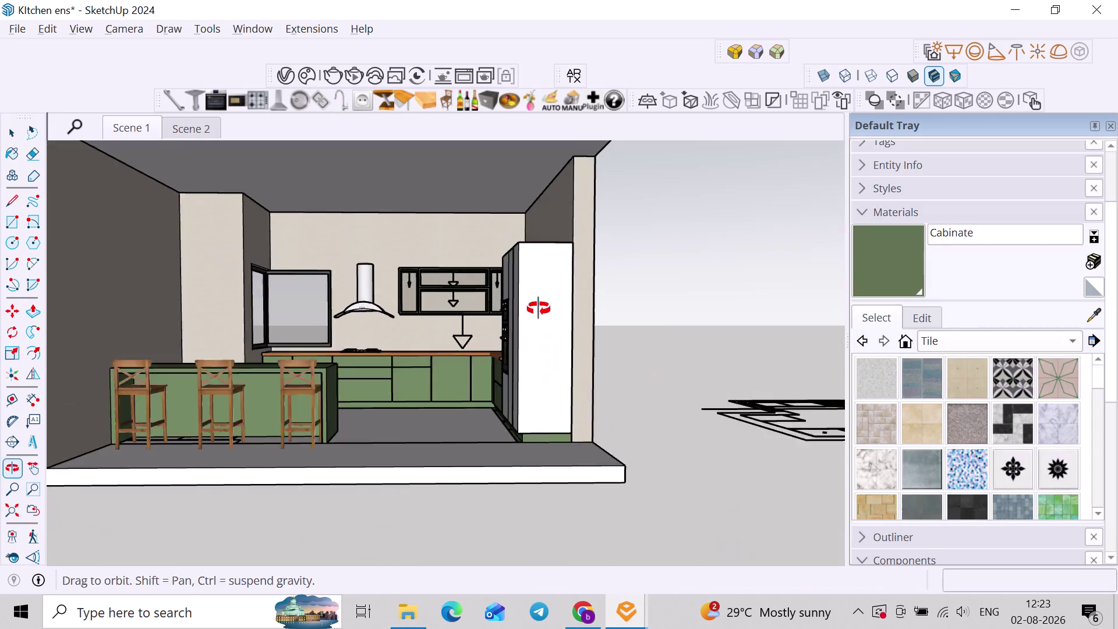
middle_drag(517, 340, 552, 290)
Compare with the green-kitchen reference photo, then orbit into the kitchen interior.
key(alt+Tab)
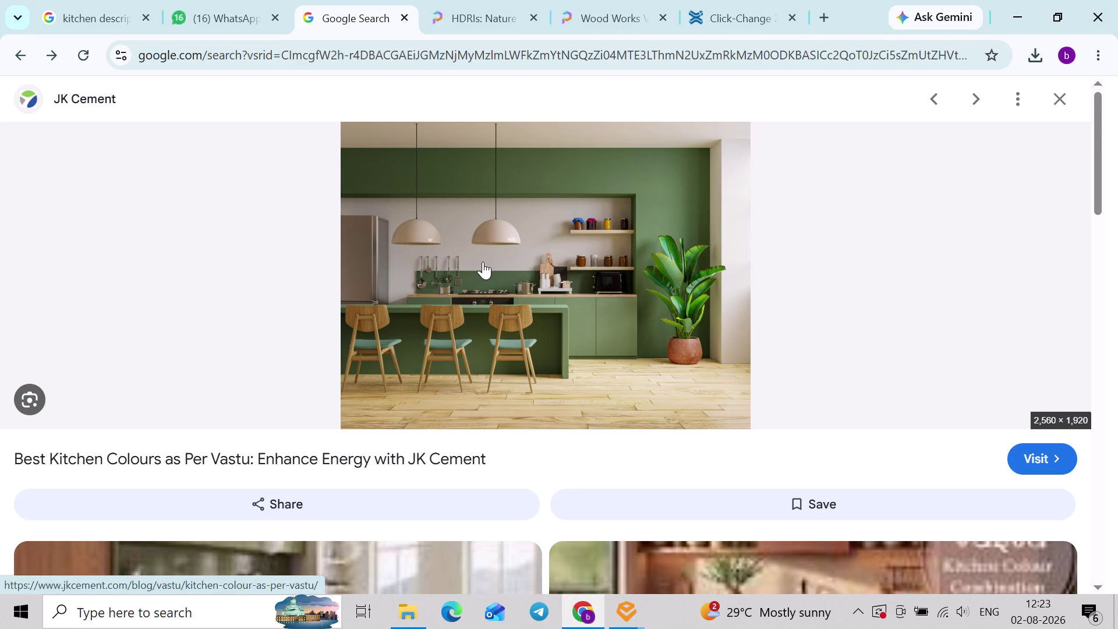
key(alt+Tab)
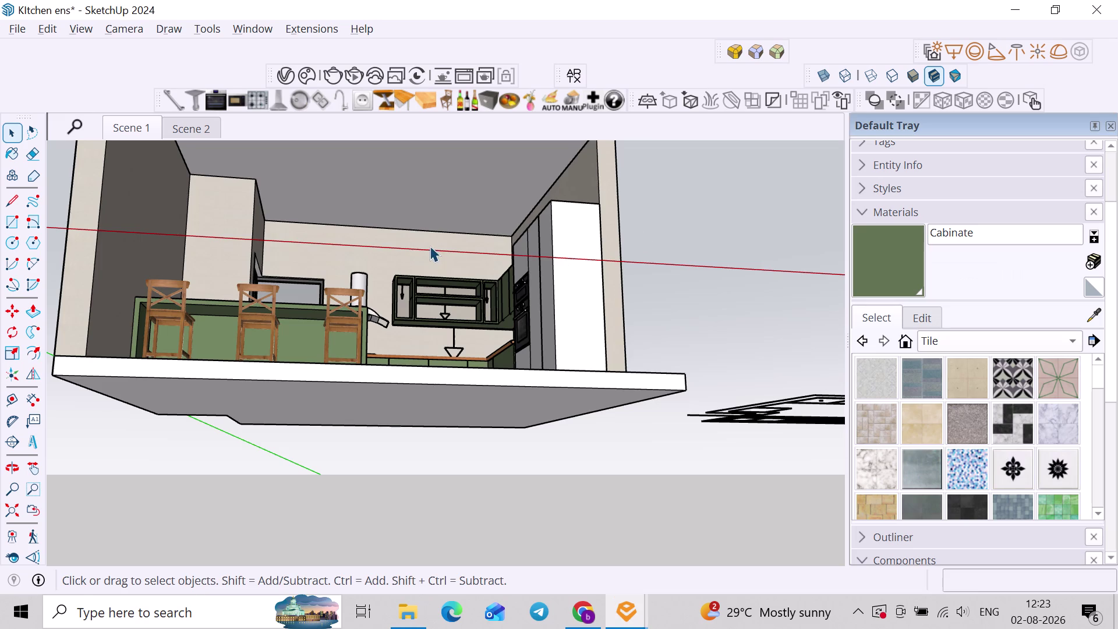
middle_drag(429, 246, 452, 318)
middle_drag(518, 308, 553, 359)
scroll(up, 3)
middle_drag(563, 371, 484, 382)
middle_drag(472, 388, 519, 319)
scroll(up, 3)
middle_drag(493, 378, 606, 326)
scroll(up, 3)
middle_drag(582, 369, 581, 352)
middle_drag(590, 337, 597, 389)
middle_drag(598, 391, 603, 379)
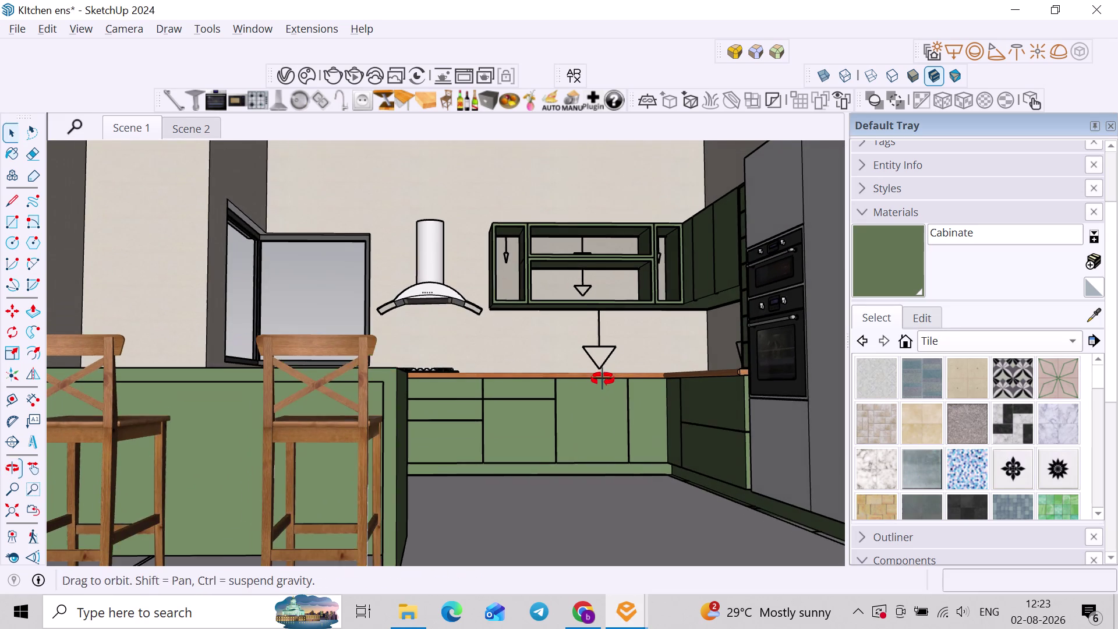
Switch to the Scene 2 view showing the island with its three stools.
middle_drag(603, 379, 605, 376)
click(184, 129)
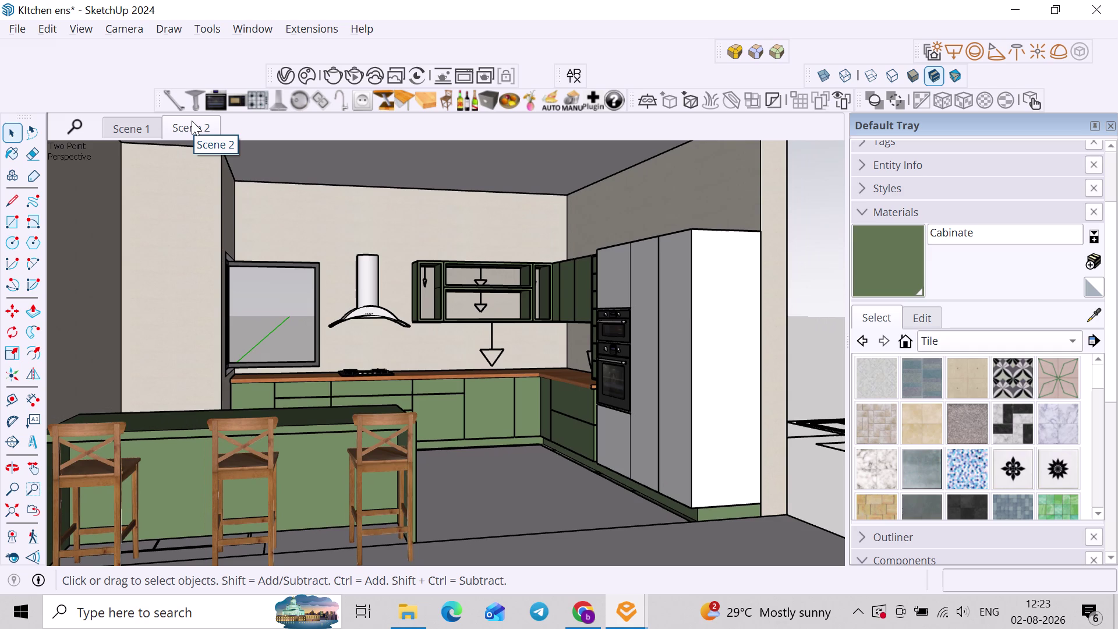
key(u)
click(348, 74)
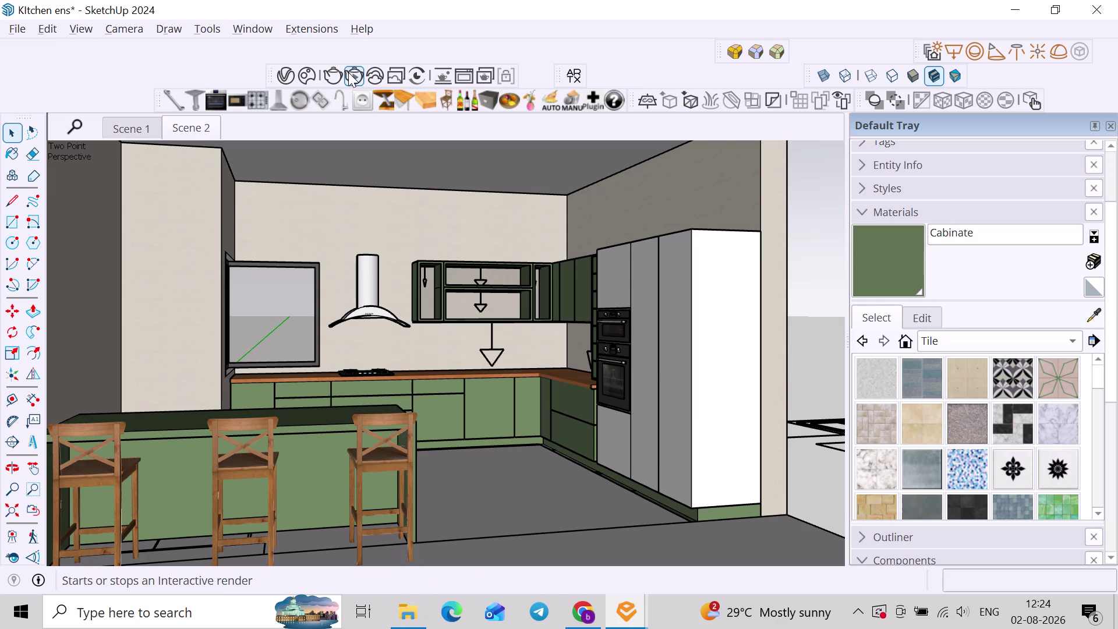